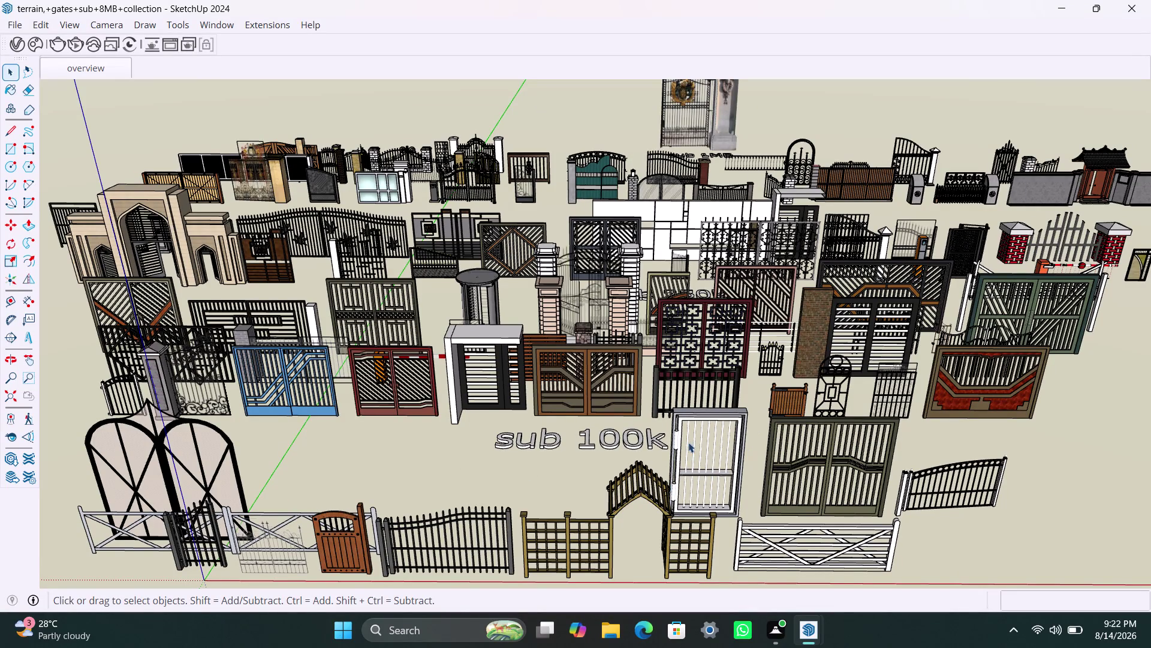
Orbit and zoom across the gate collection to inspect the rows of gates.
scroll(down, 3)
scroll(up, 3)
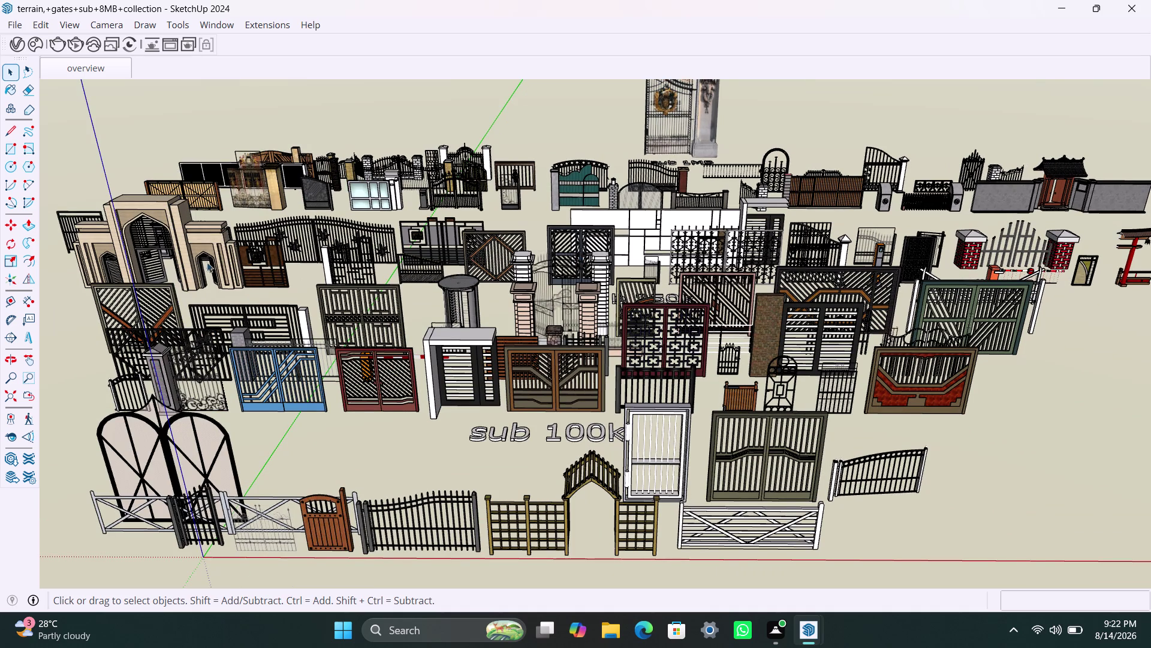
scroll(up, 3)
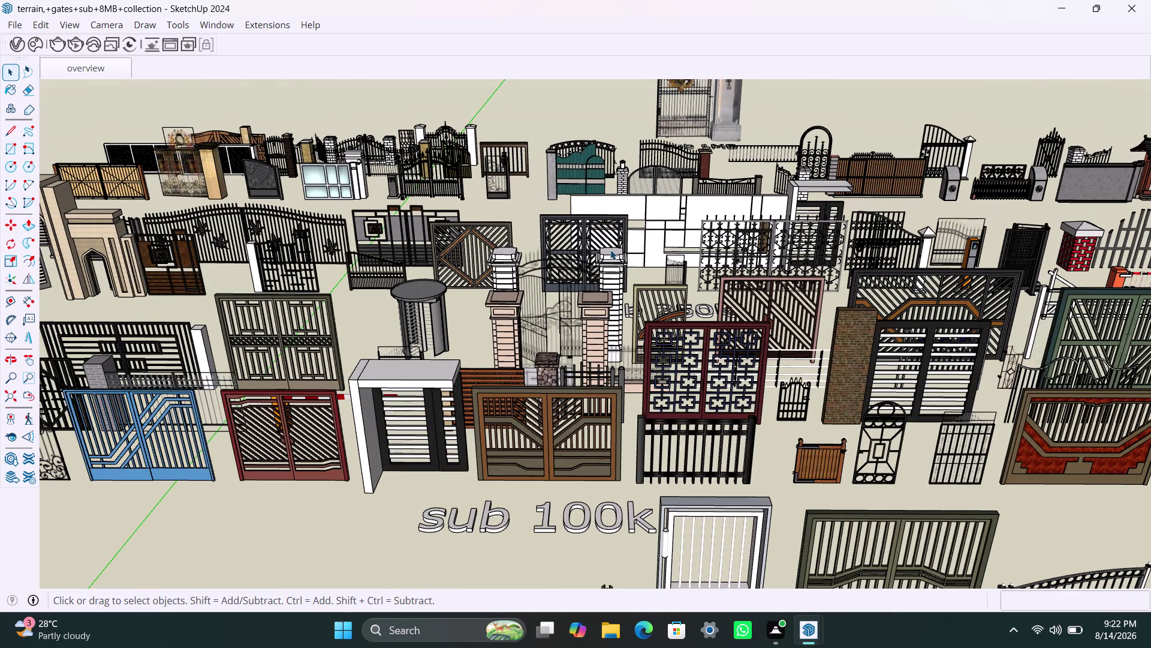
scroll(down, 3)
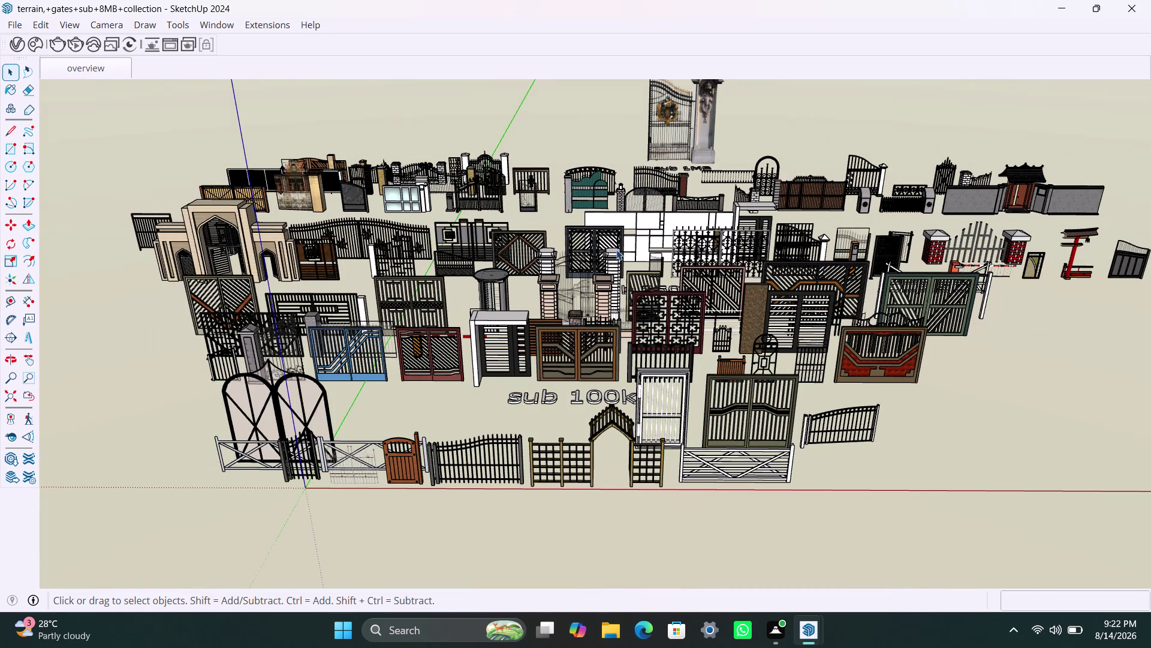
scroll(down, 3)
middle_drag(655, 245, 706, 351)
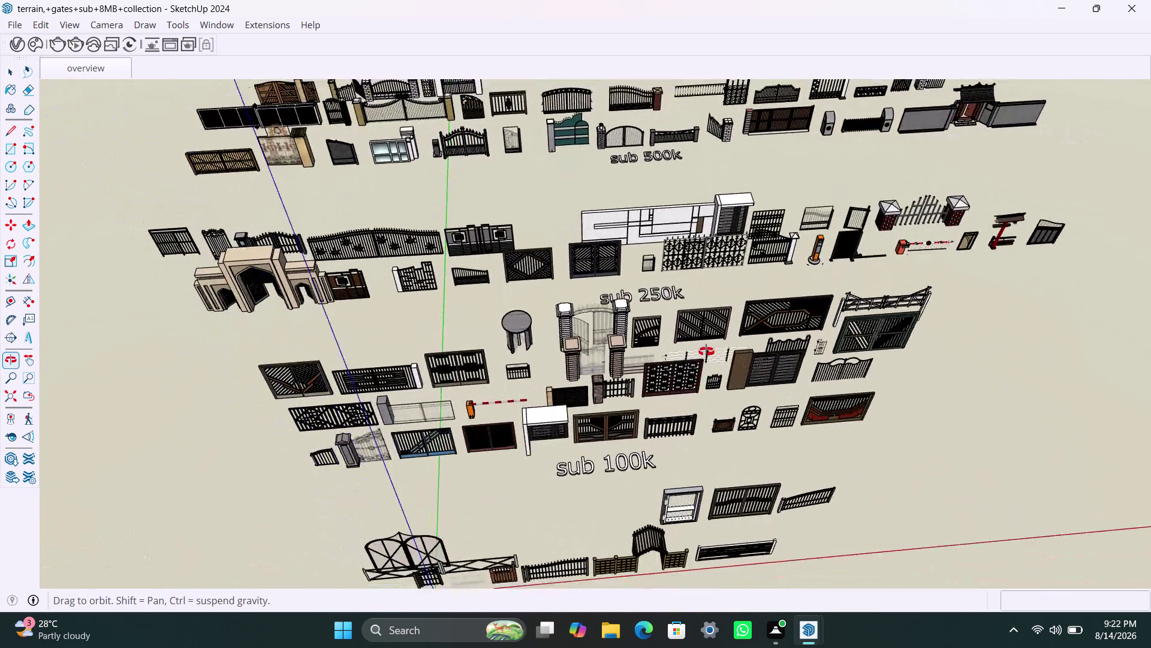
middle_drag(706, 352, 735, 298)
scroll(up, 3)
scroll(up, 3)
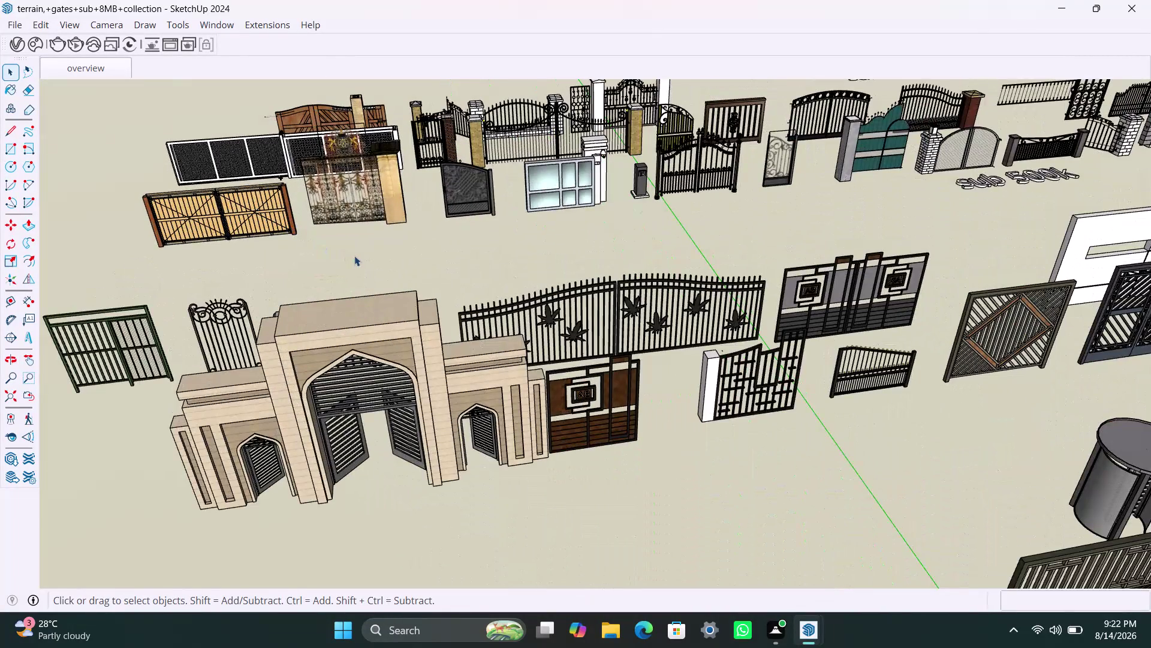
scroll(down, 3)
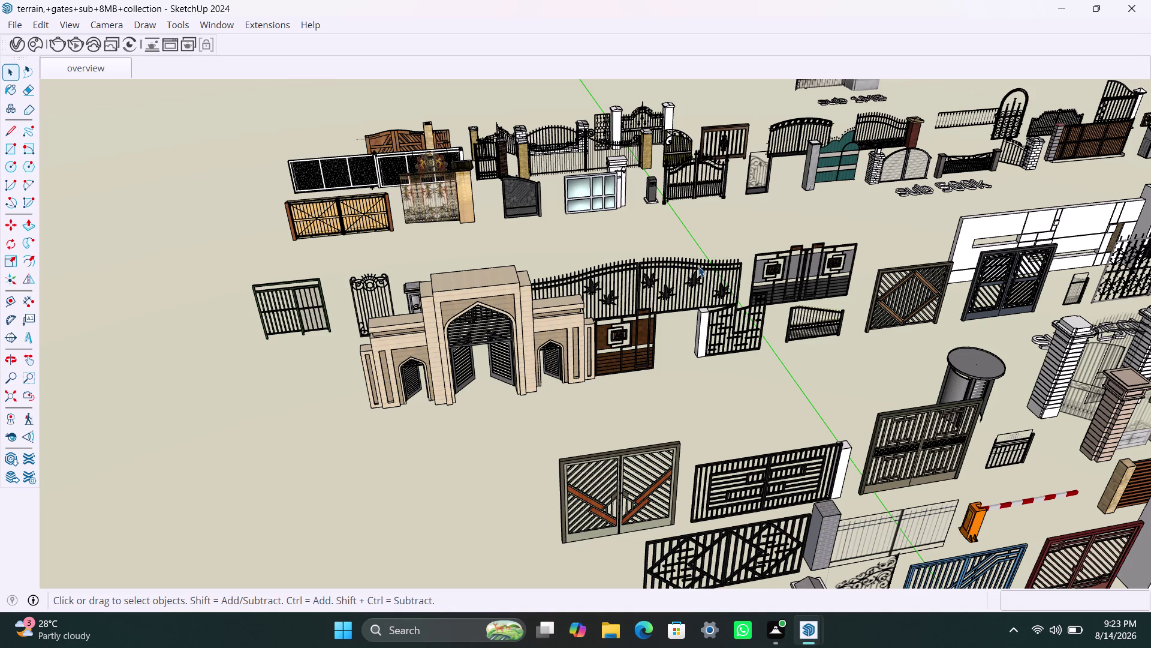
scroll(down, 3)
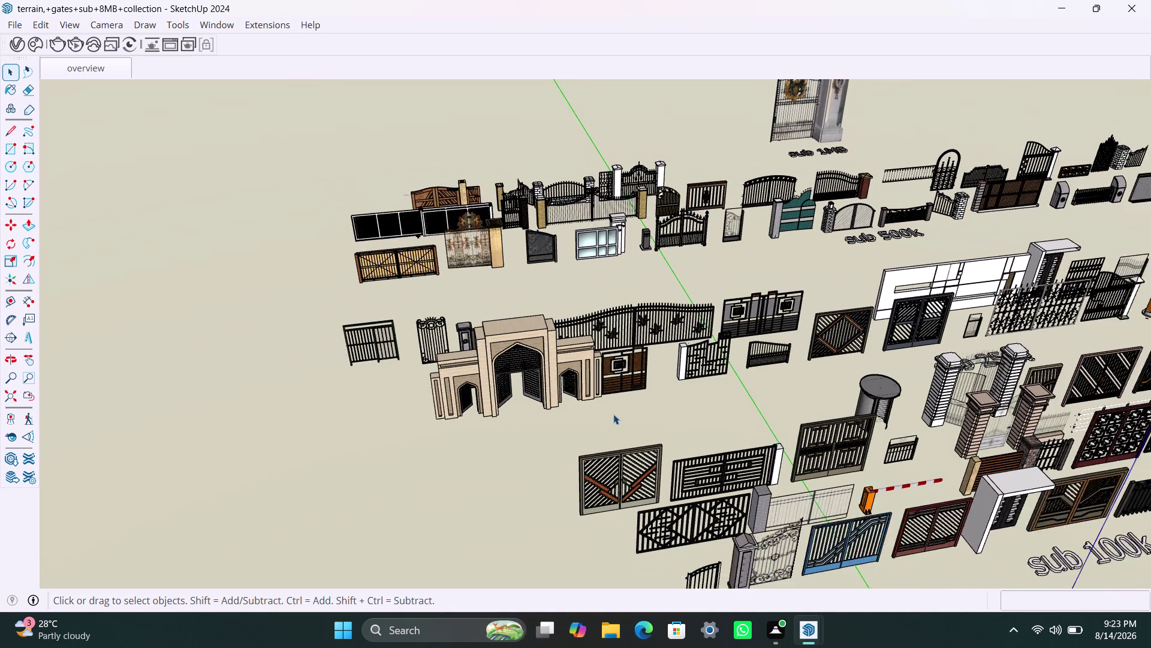
scroll(down, 3)
middle_drag(647, 452, 578, 473)
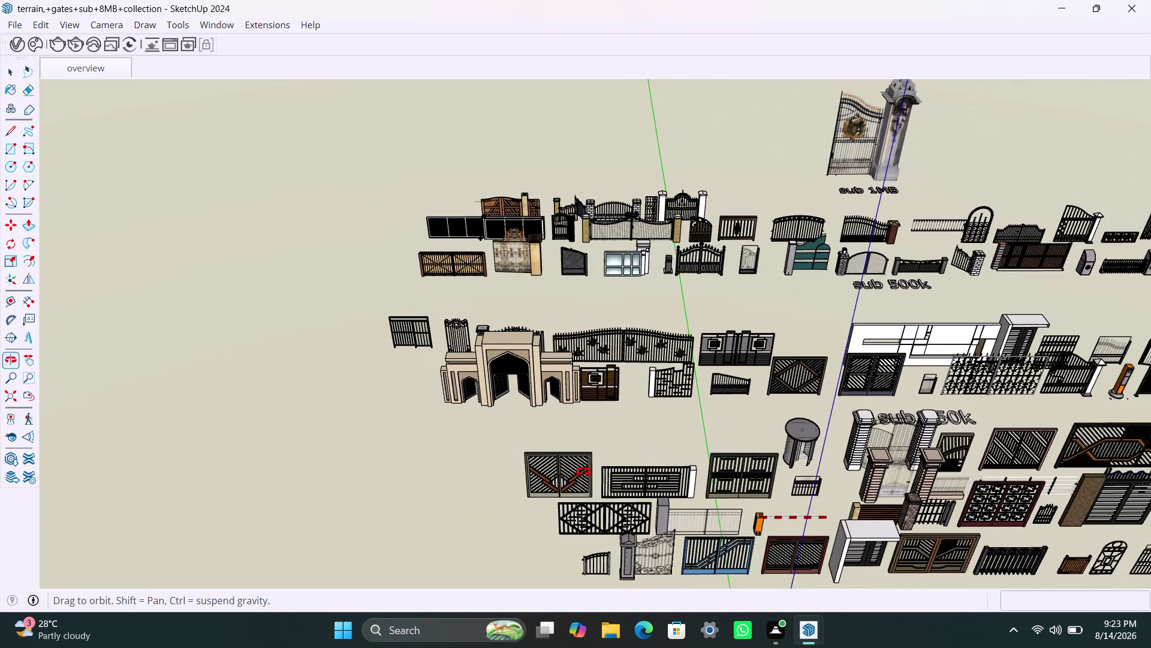
middle_drag(578, 473, 353, 434)
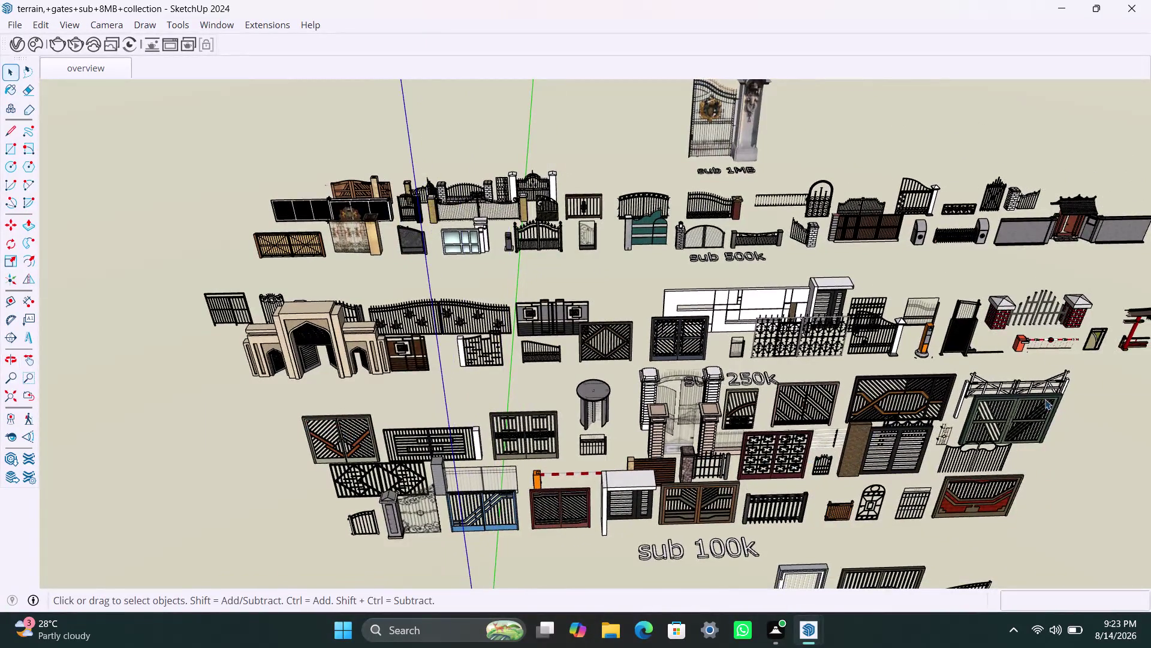
scroll(up, 3)
scroll(up, 3)
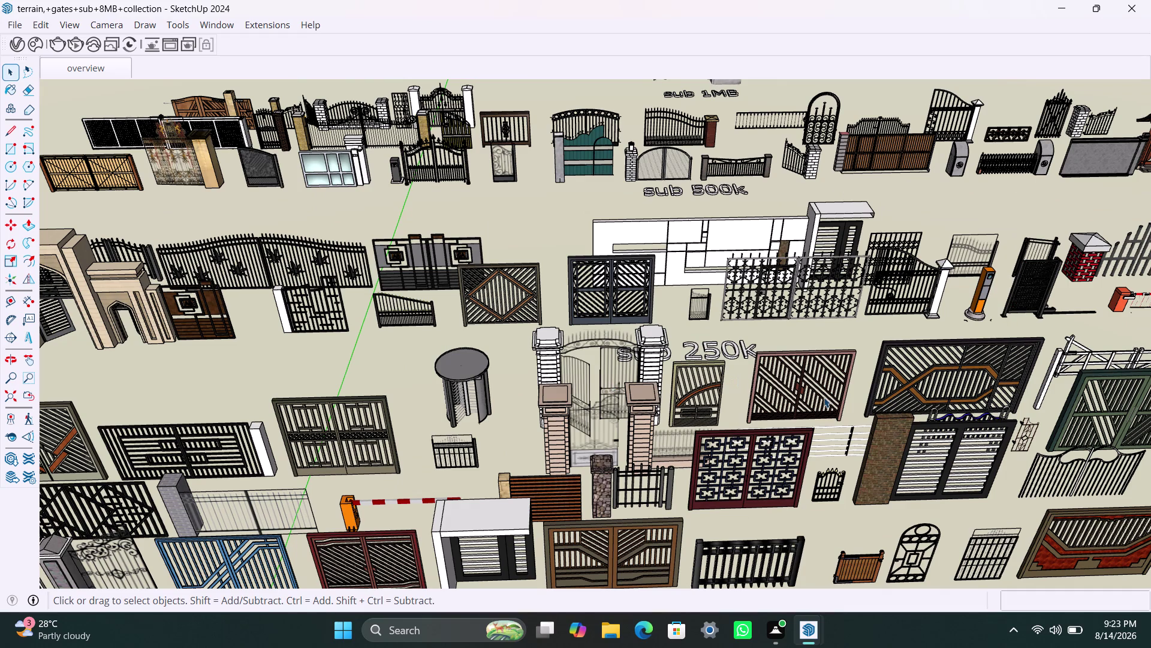
scroll(up, 3)
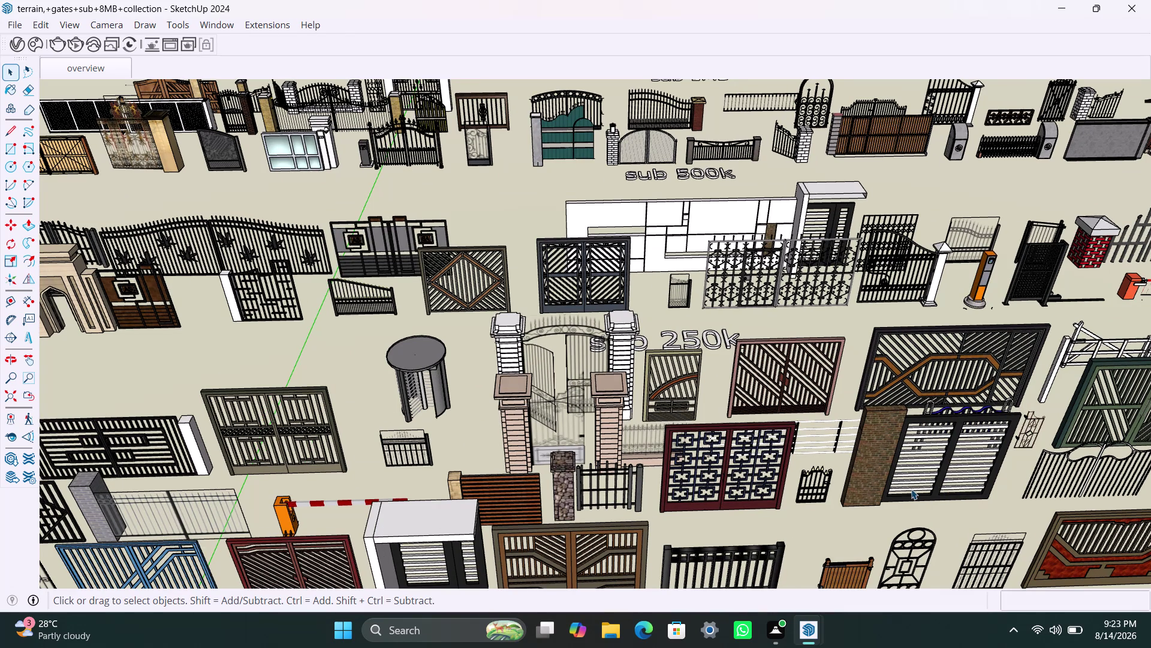
scroll(down, 3)
scroll(down, 3)
scroll(up, 3)
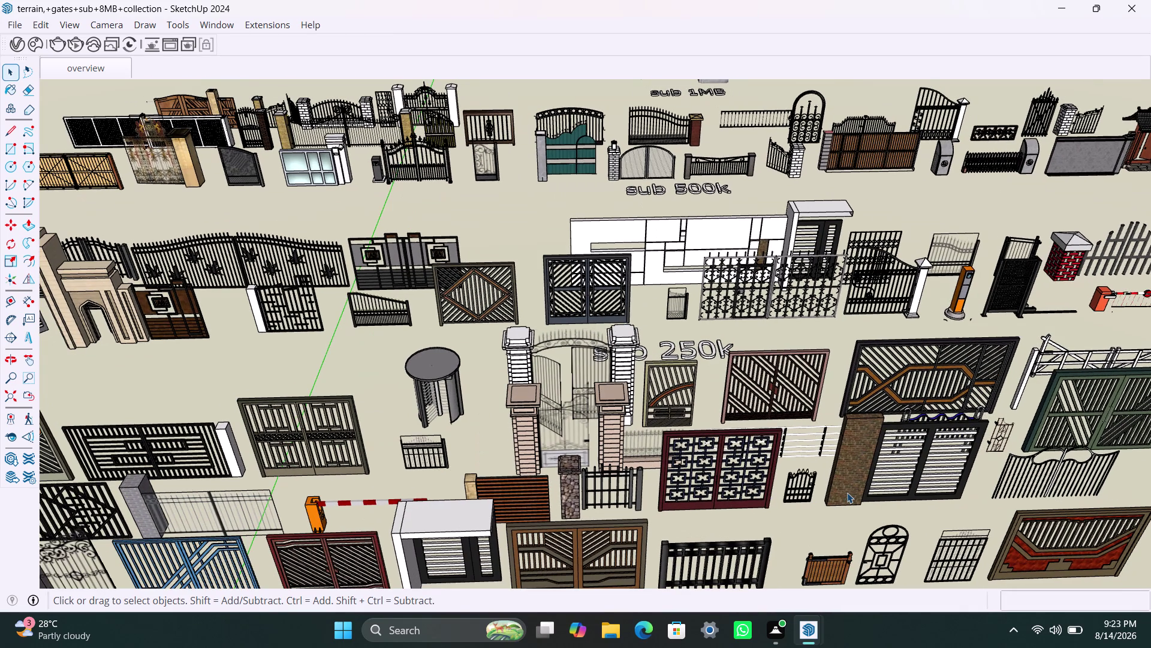
scroll(down, 3)
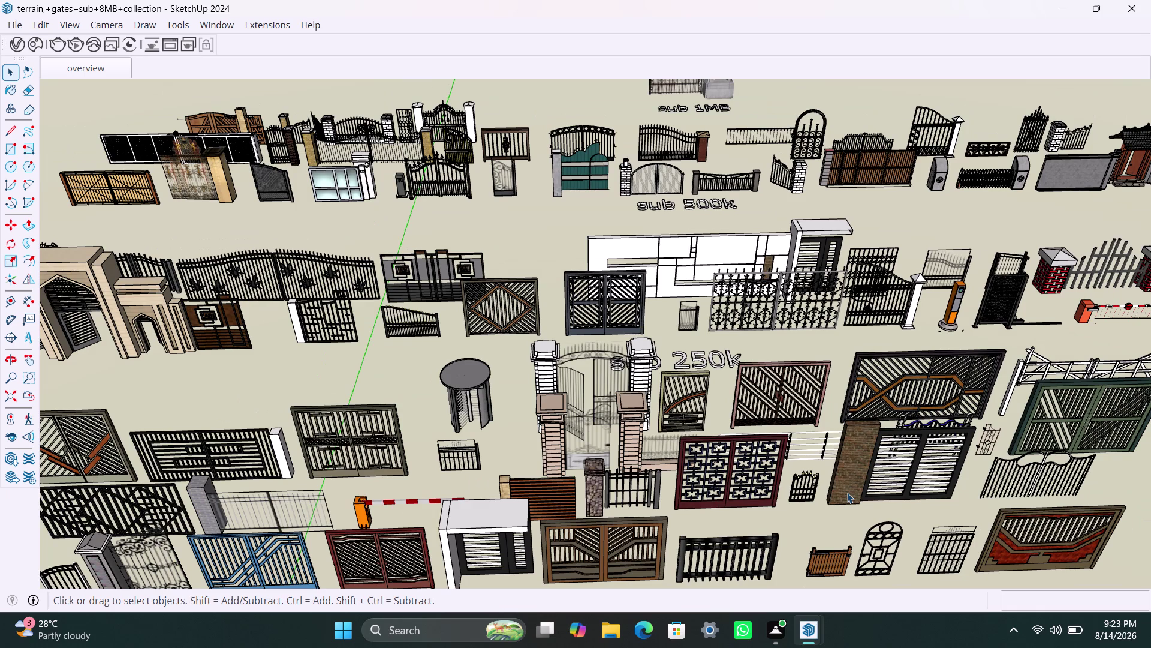
scroll(down, 3)
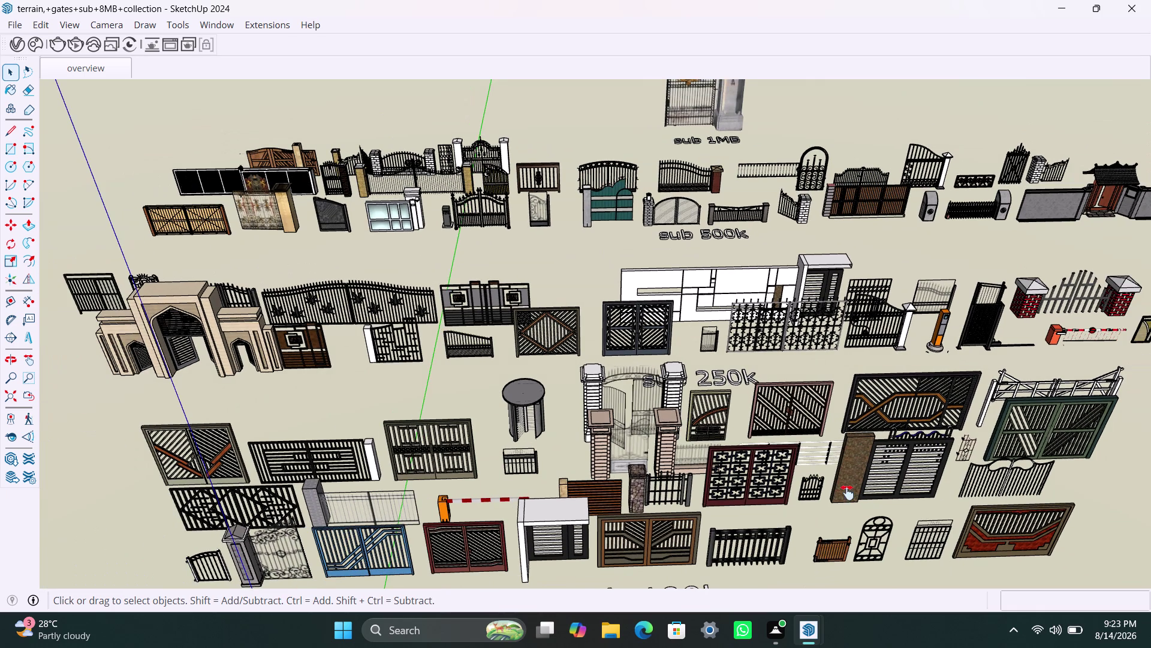
middle_drag(847, 493, 658, 408)
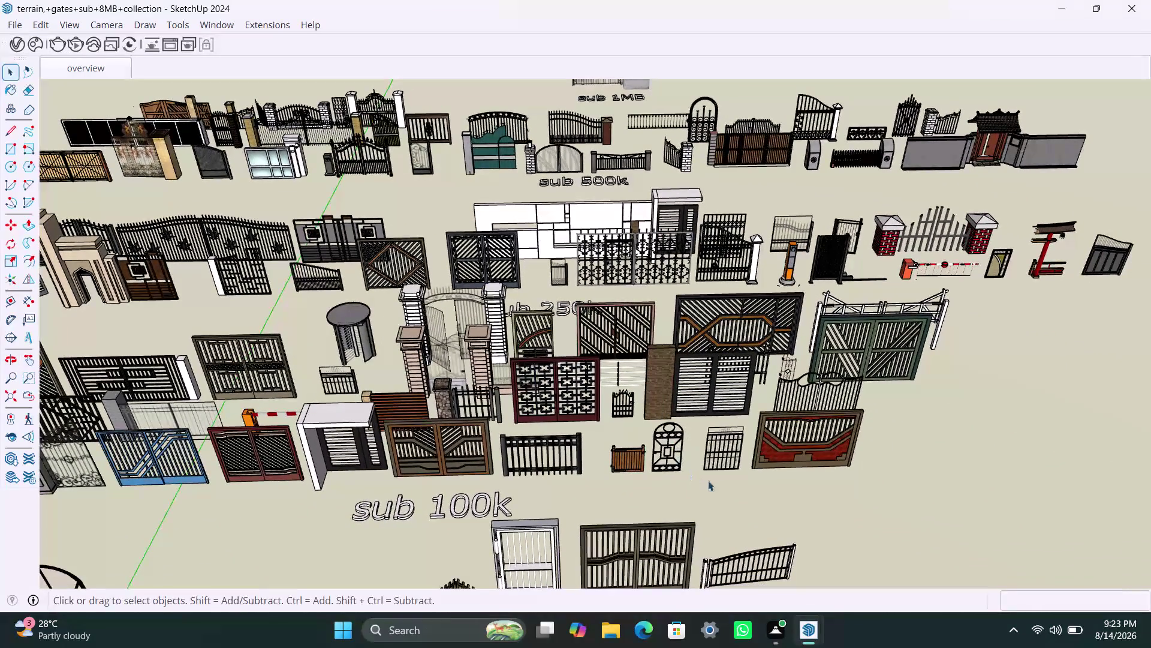
scroll(up, 3)
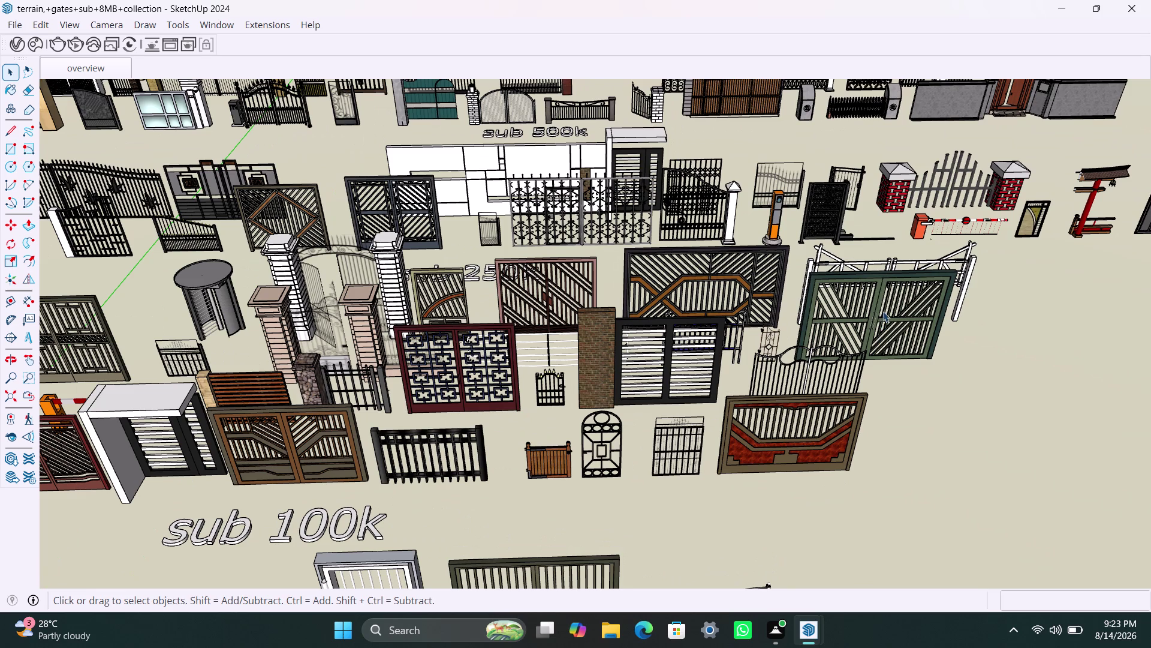
scroll(up, 3)
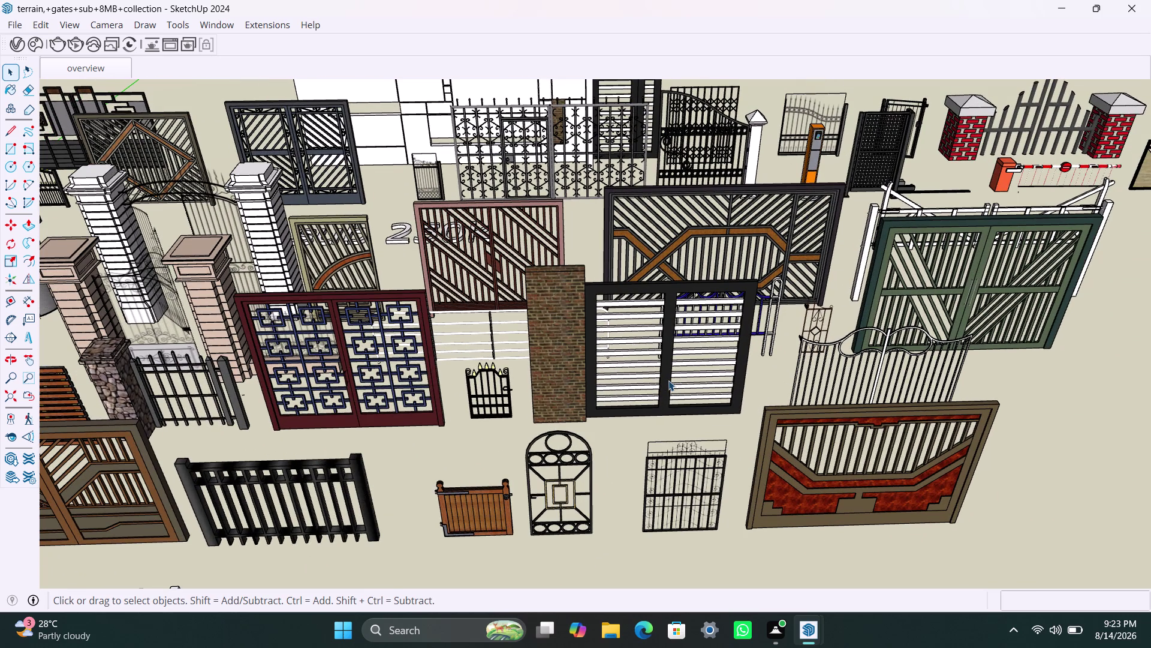
Pick out the blue gate, copy it, and bring up the duplex house window.
click(668, 381)
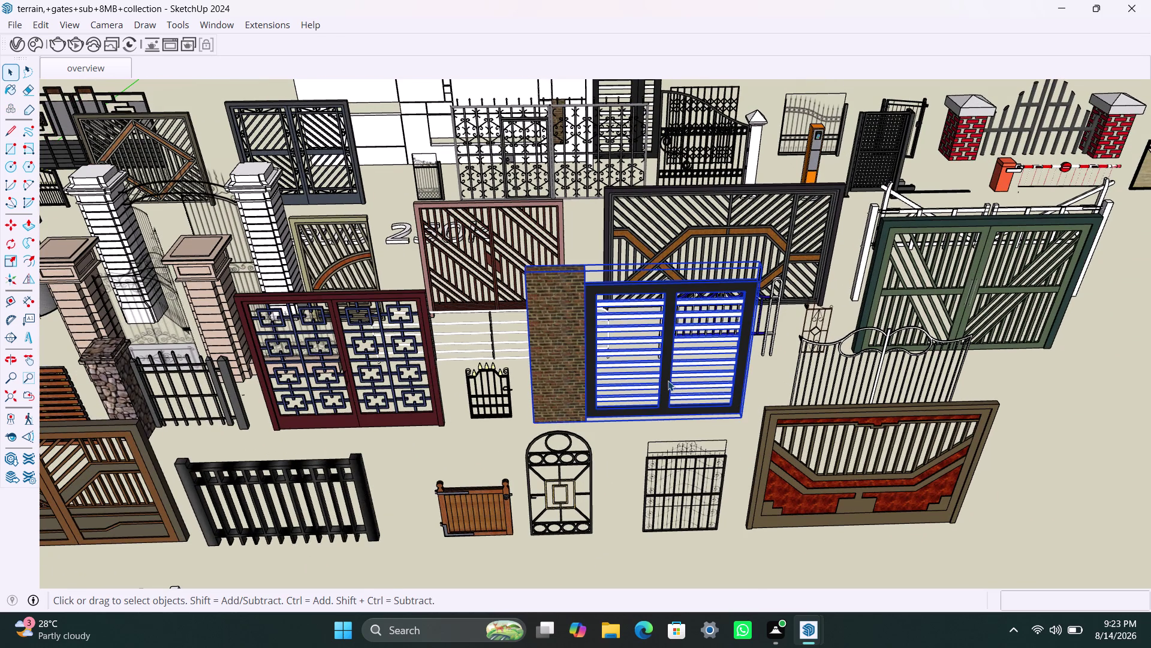
scroll(down, 3)
scroll(down, 3)
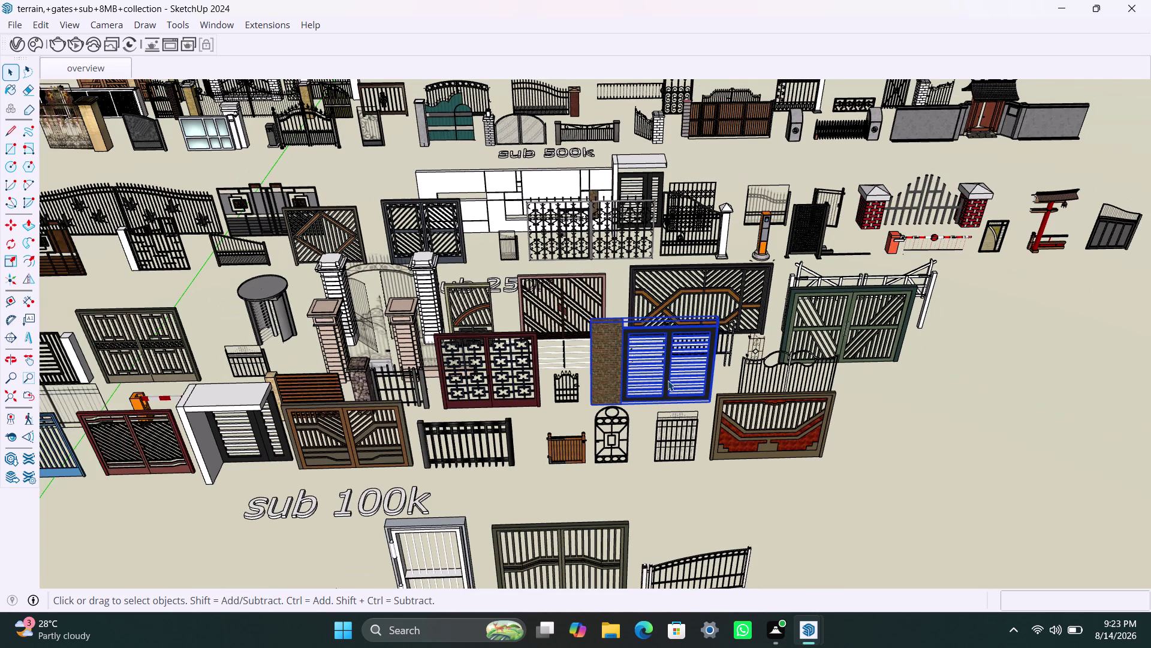
scroll(down, 3)
scroll(down, 3)
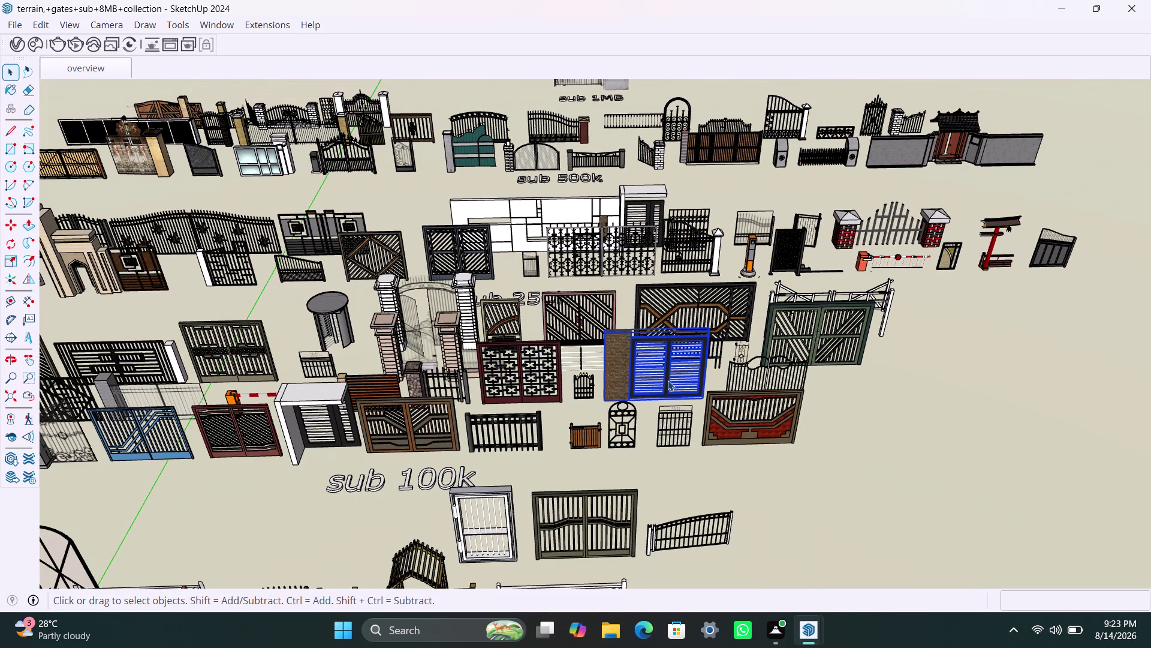
scroll(down, 3)
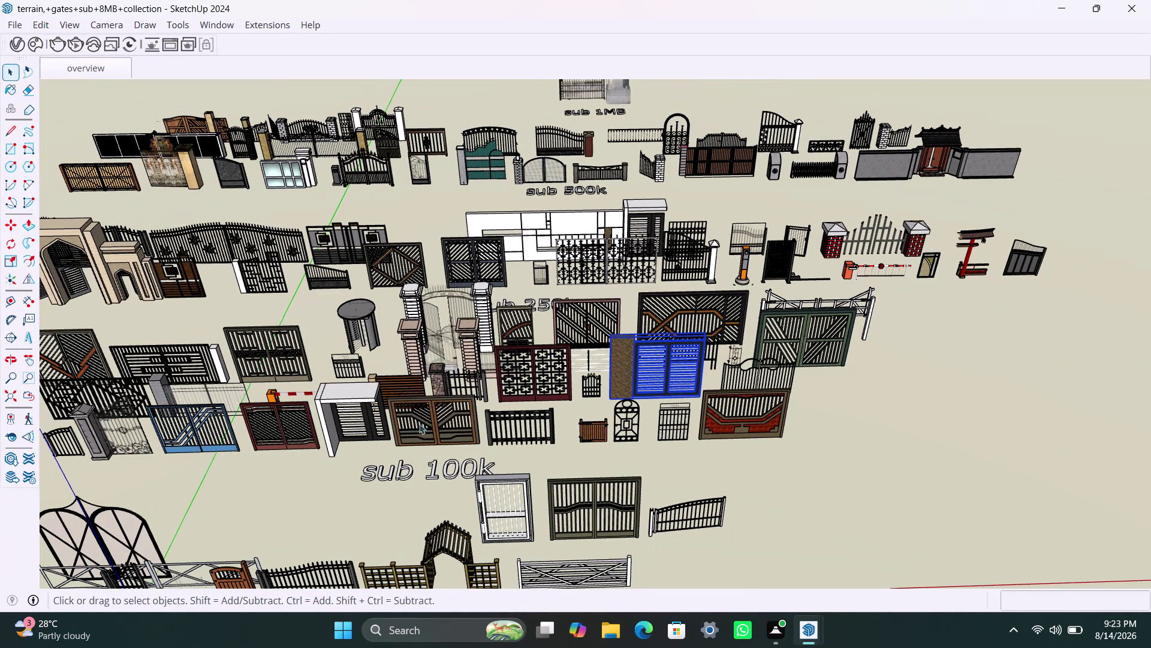
scroll(down, 3)
middle_drag(320, 478, 442, 341)
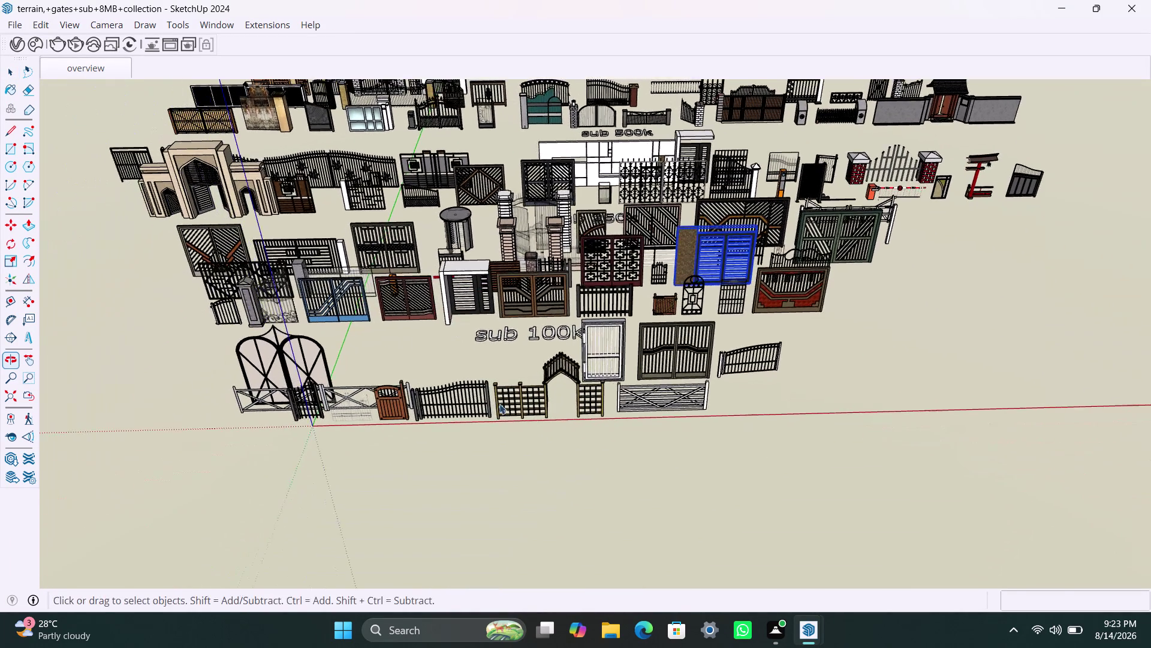
scroll(up, 3)
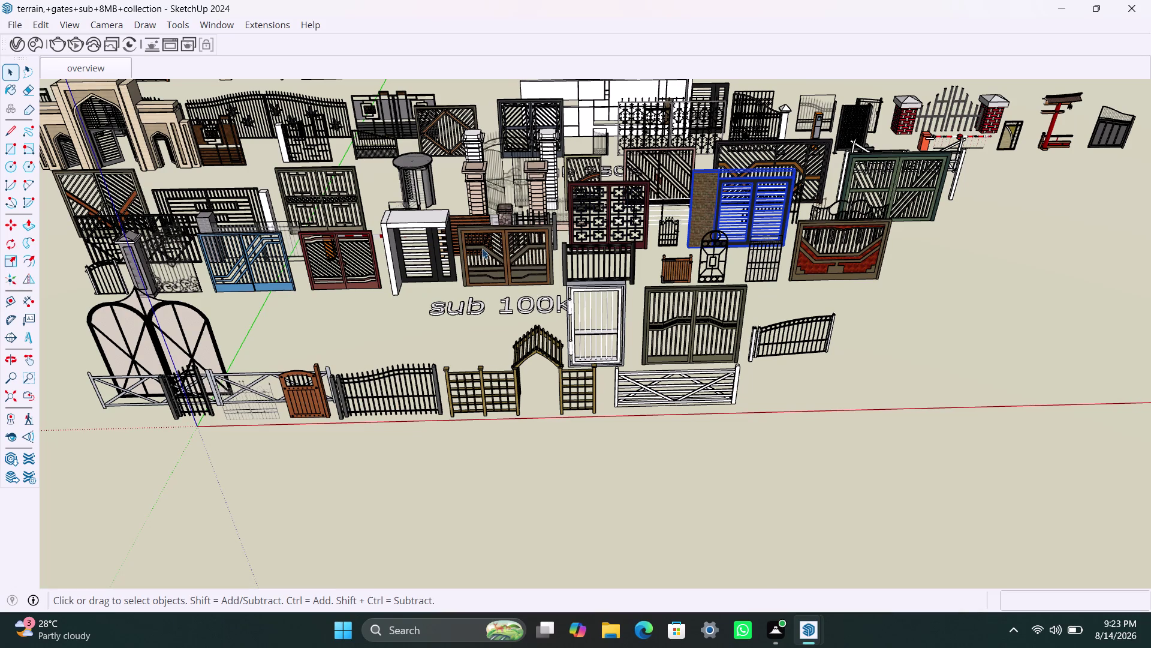
click(254, 274)
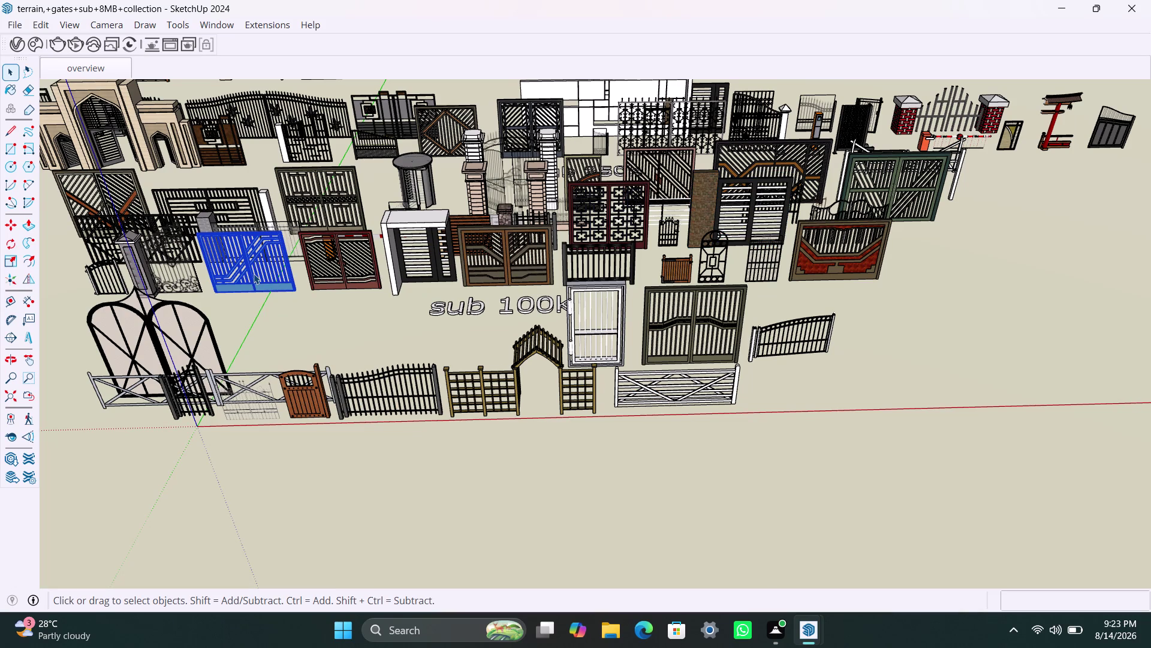
key(ctrl+c)
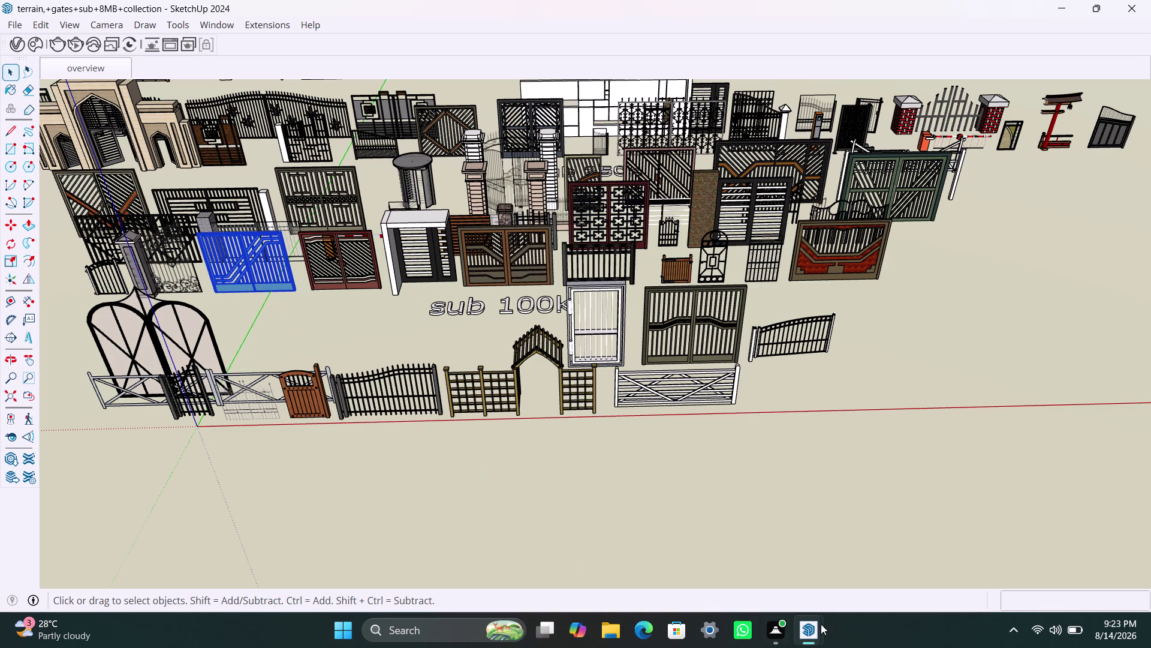
click(807, 637)
Paste the blue gate into the duplex and move the wooden gate aside, left of the house.
click(700, 558)
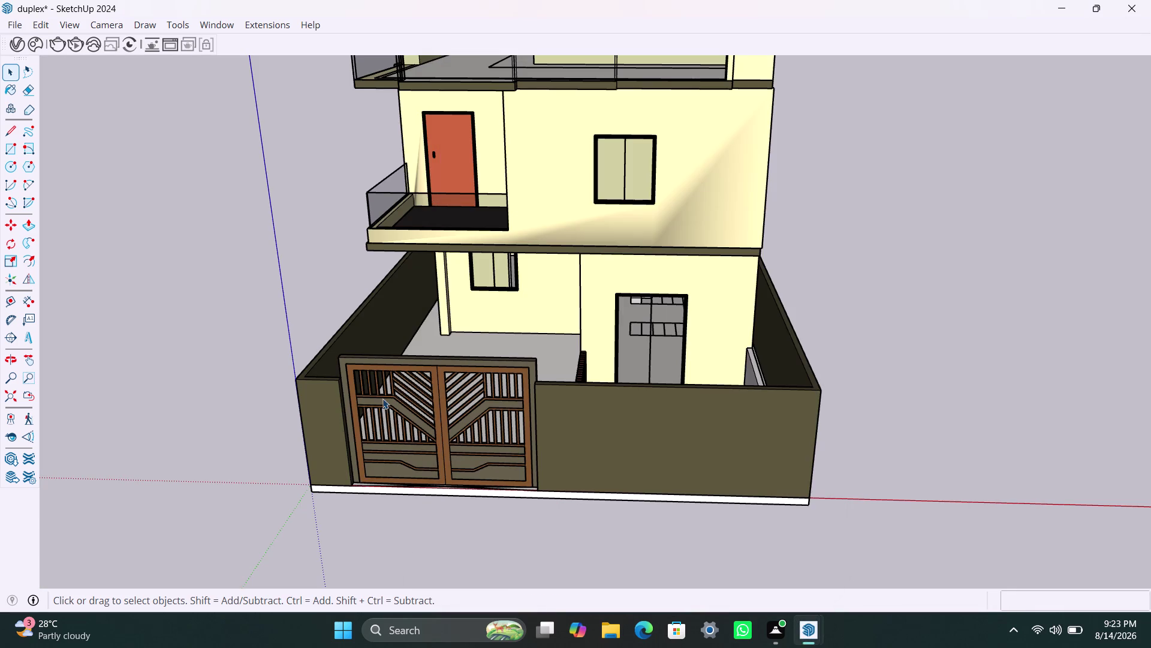
click(375, 395)
key(ctrl+v)
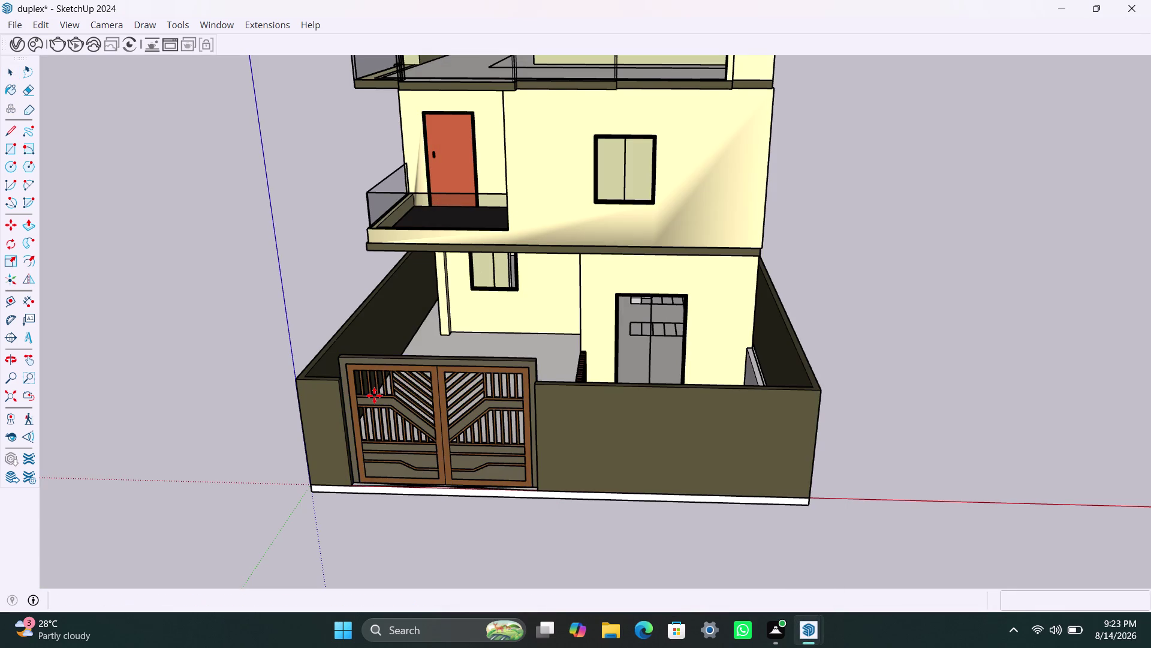
drag(374, 395, 386, 475)
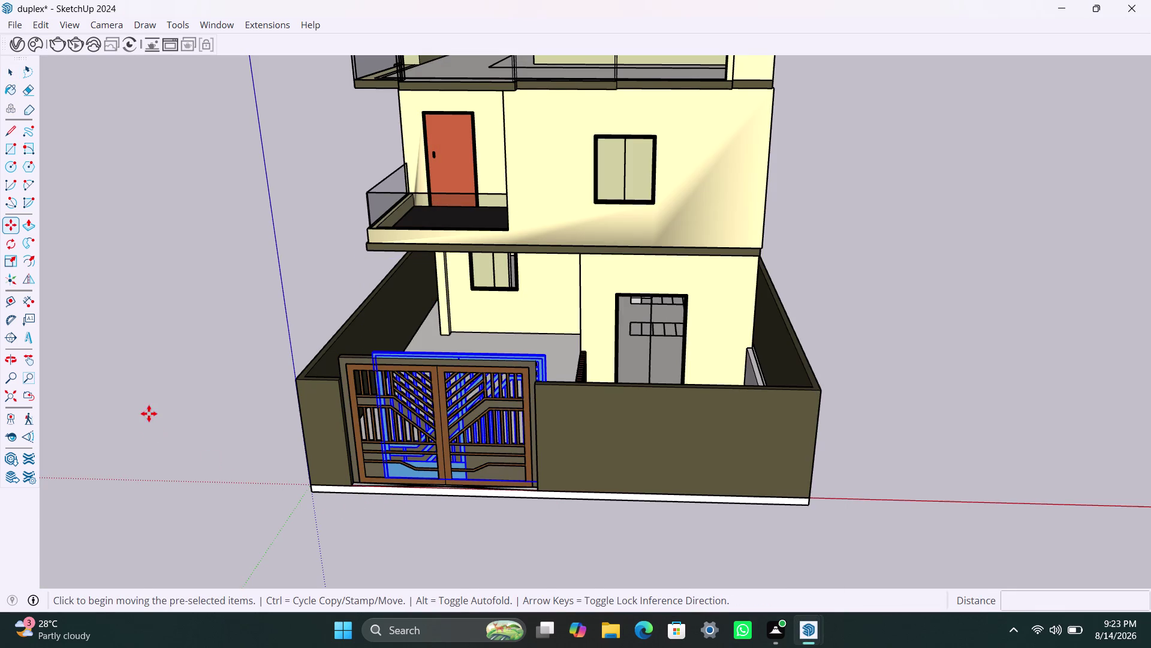
key(space)
click(349, 384)
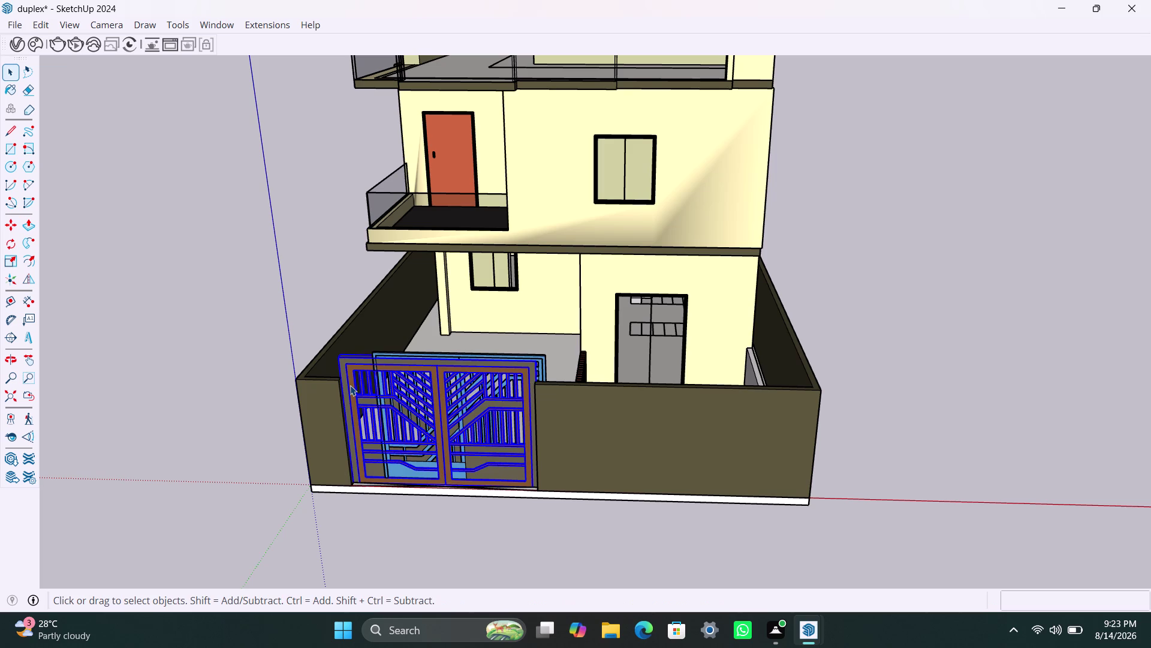
key(m)
click(350, 385)
click(43, 348)
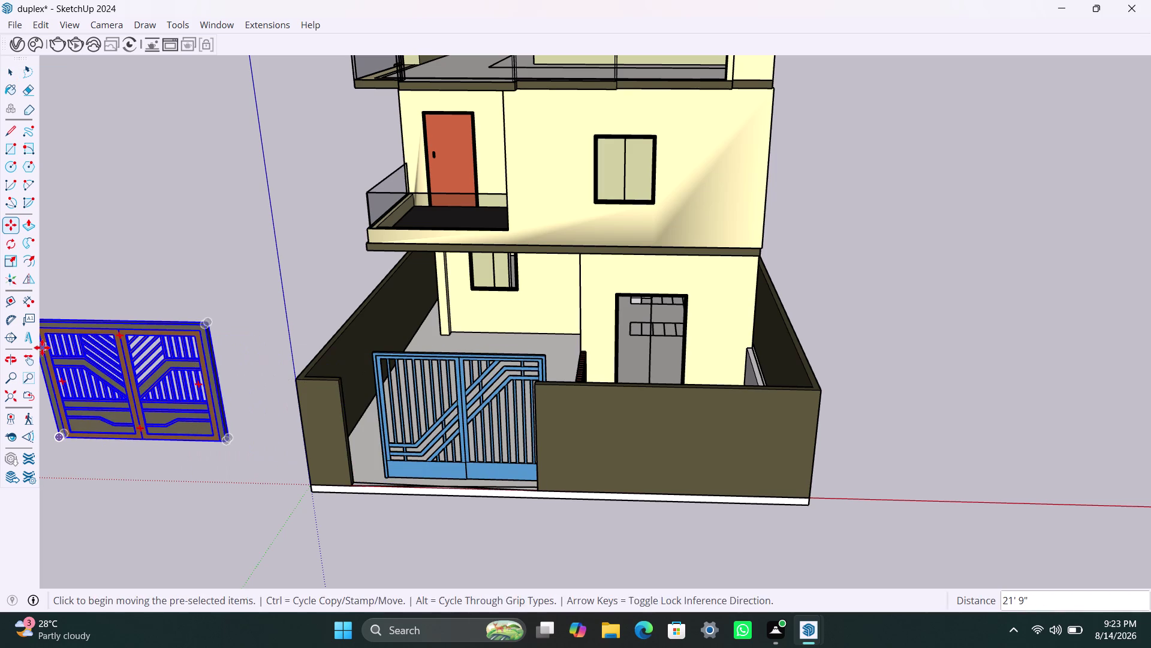
key(space)
click(358, 419)
Move the blue metal gate against the left wall of the opening.
scroll(down, 3)
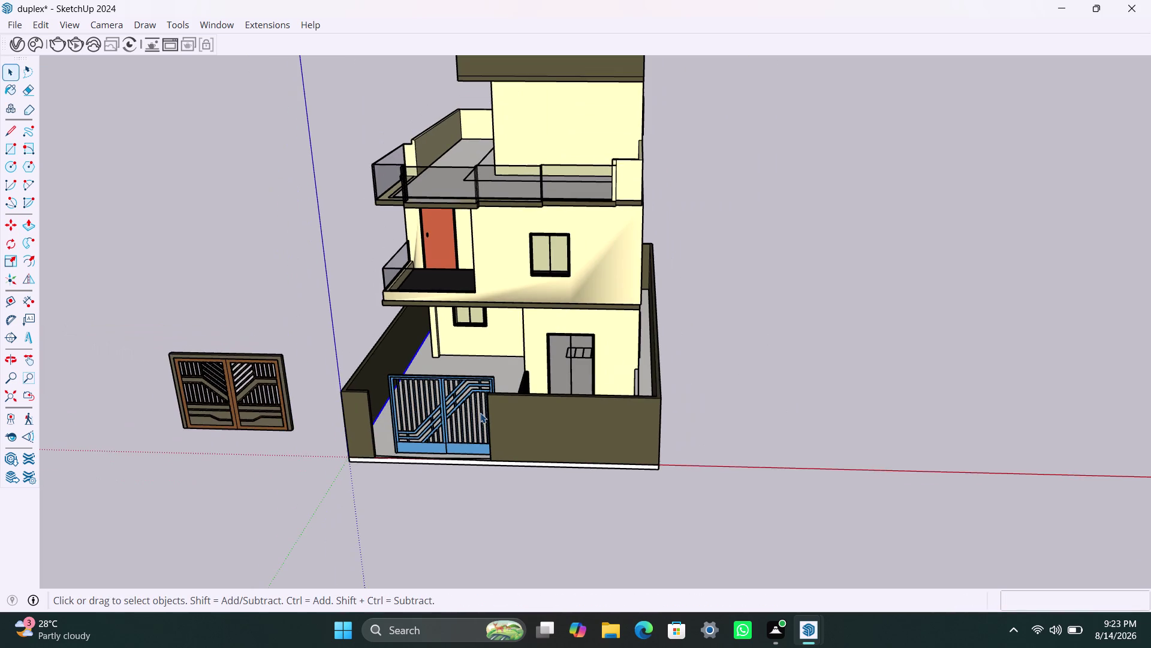
scroll(down, 3)
scroll(up, 3)
click(437, 408)
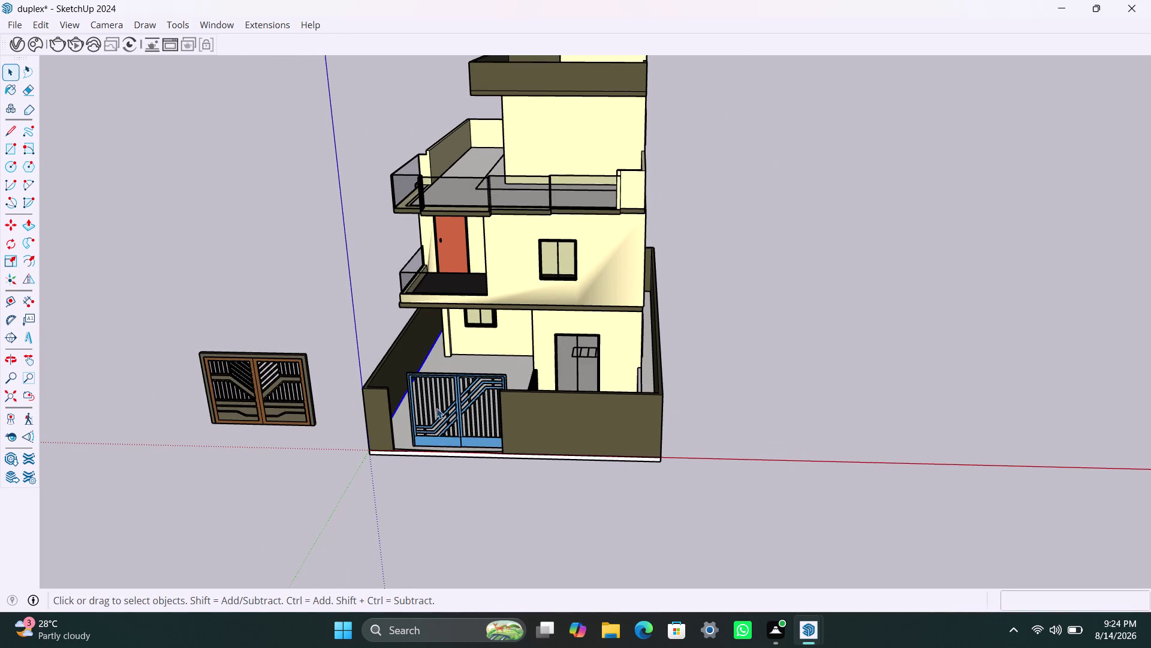
scroll(up, 3)
key(m)
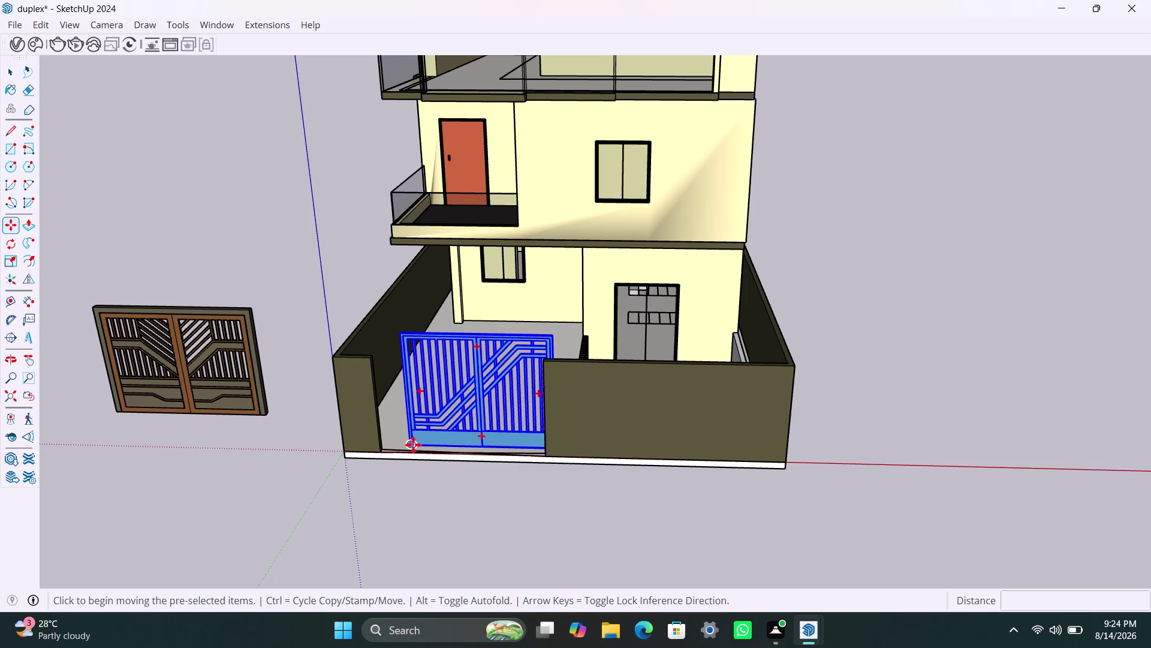
click(413, 444)
click(379, 452)
key(space)
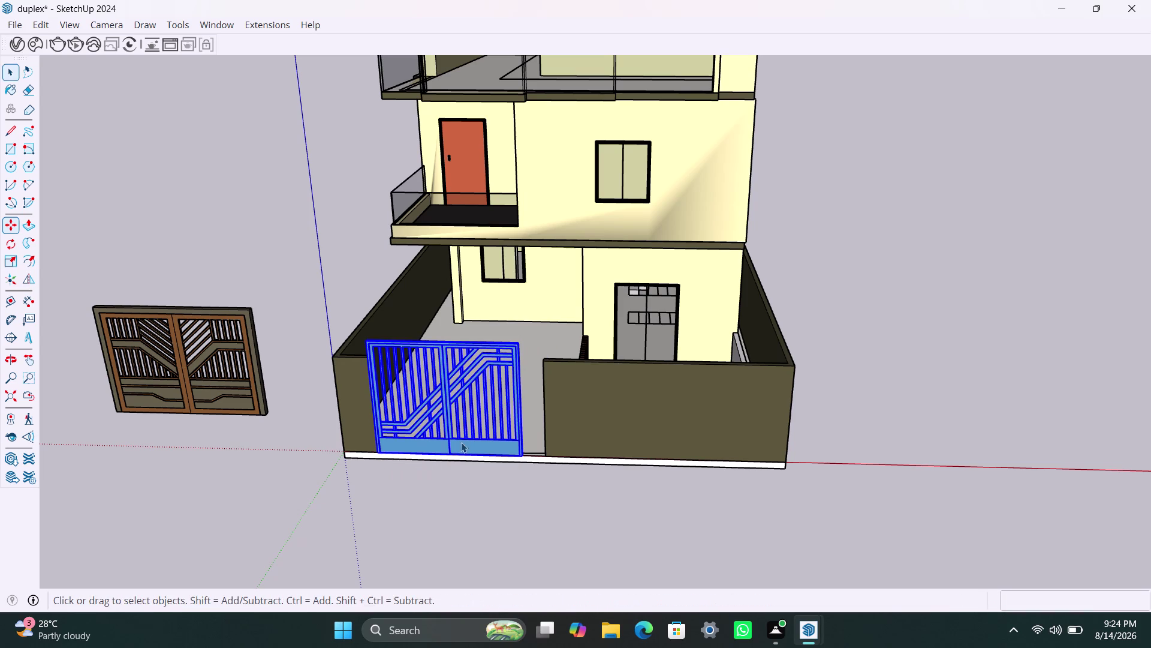
Scale the blue gate wider so it stretches across the wall opening.
key(s)
scroll(up, 3)
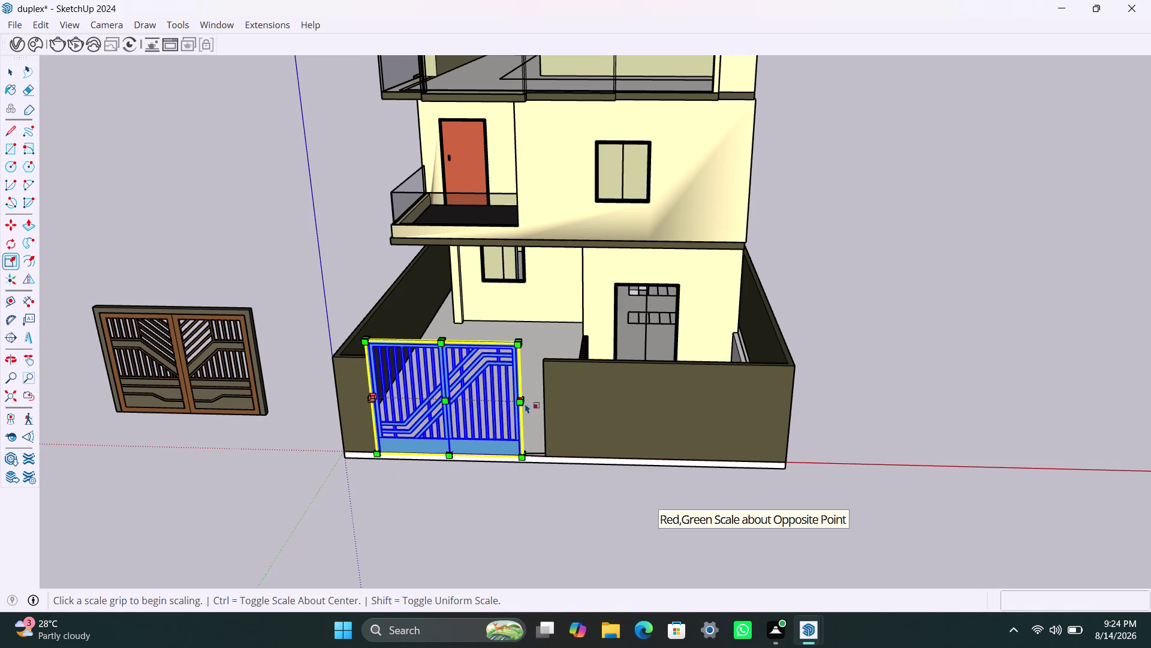
scroll(up, 3)
middle_drag(514, 413, 438, 454)
scroll(up, 3)
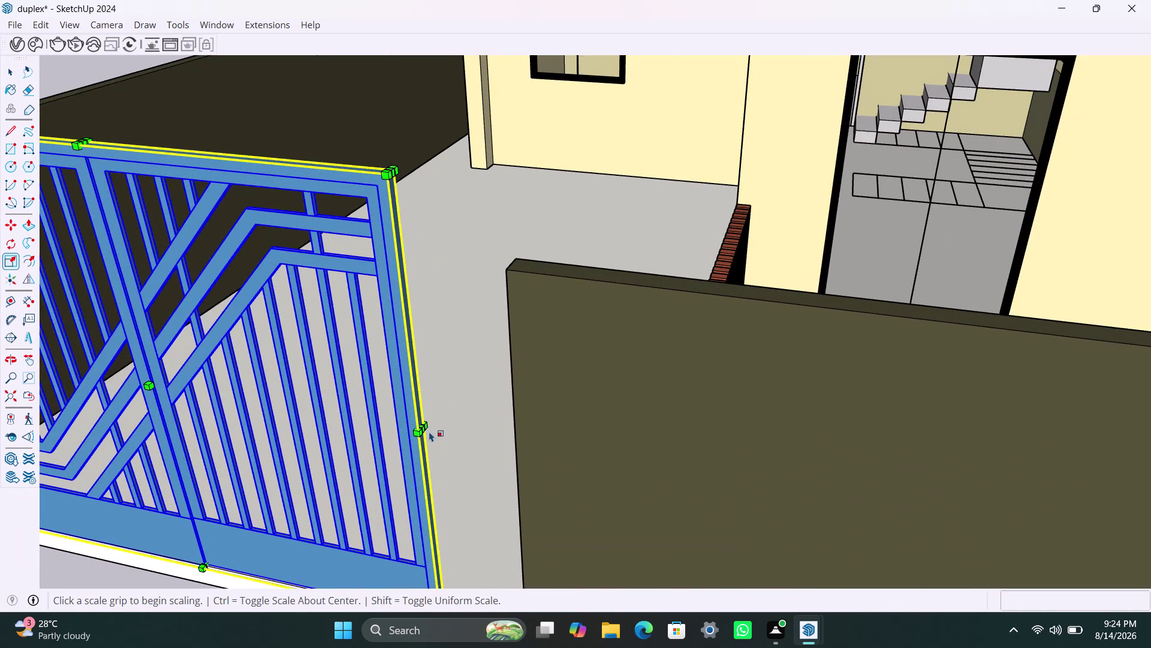
scroll(up, 3)
scroll(up, 3)
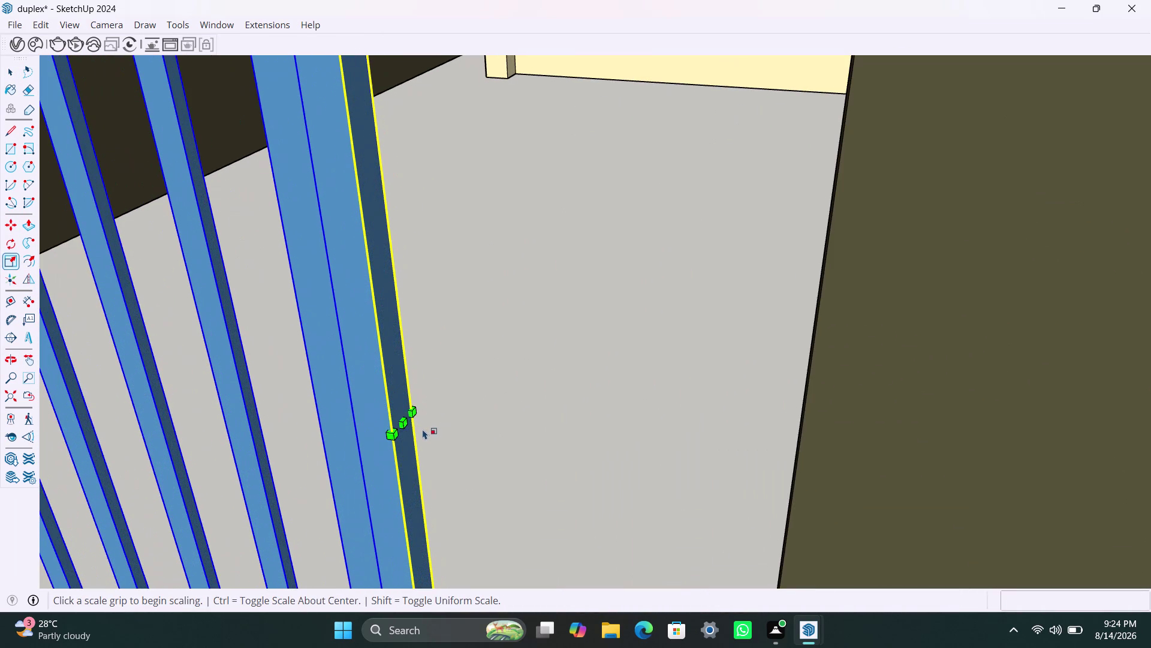
drag(405, 420, 795, 447)
key(space)
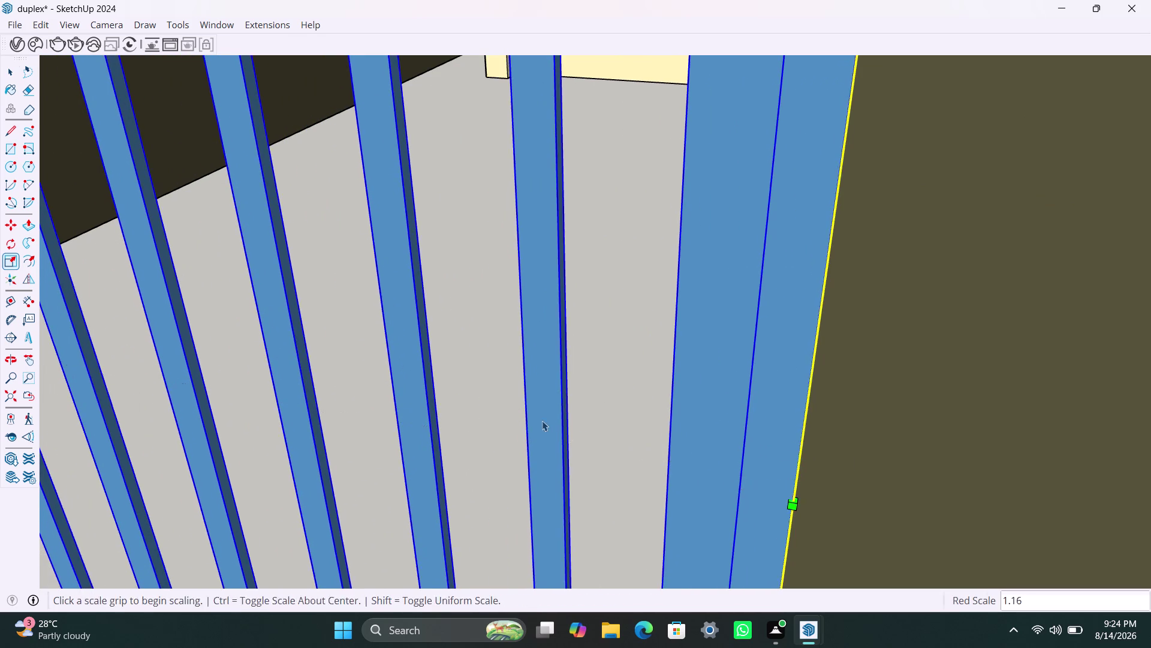
scroll(down, 3)
scroll(down, 3)
middle_drag(408, 447, 555, 397)
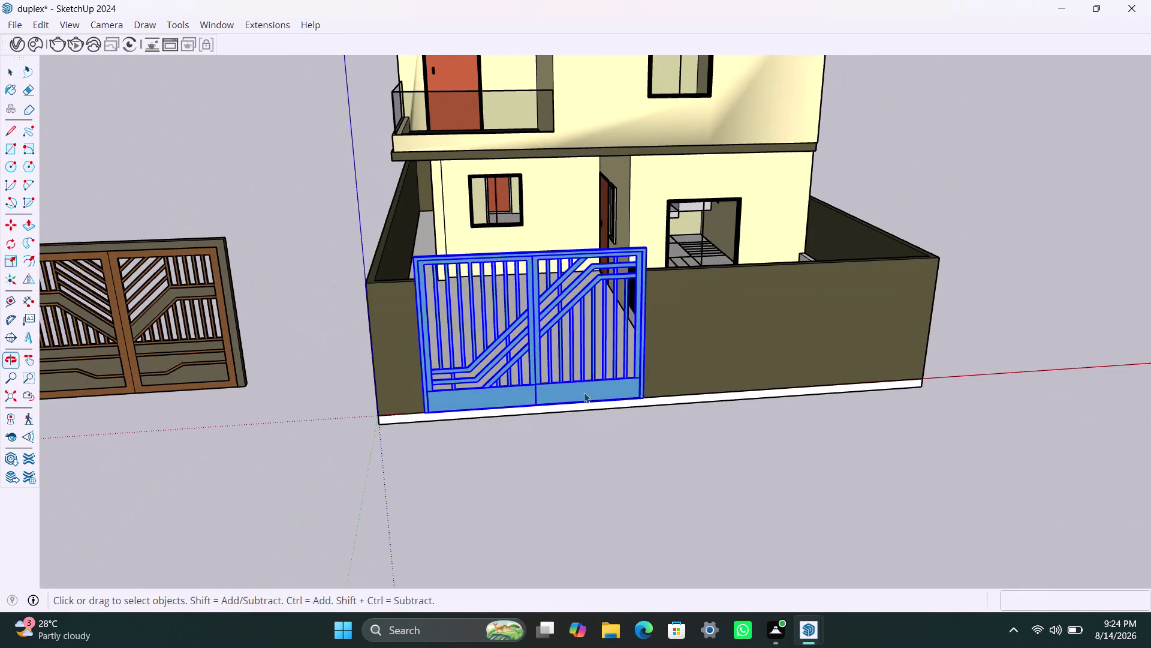
Orbit around the house's top, sides and back, then return to a front view.
click(970, 234)
scroll(down, 3)
scroll(down, 3)
middle_drag(522, 397, 455, 322)
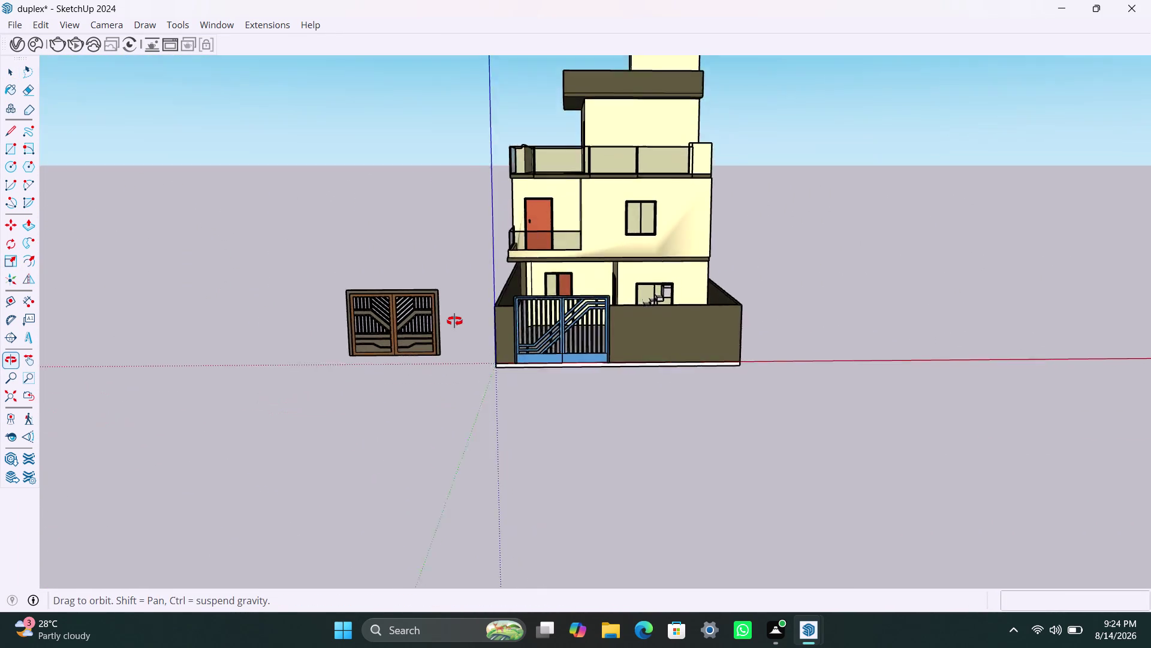
middle_drag(455, 321, 457, 394)
scroll(down, 3)
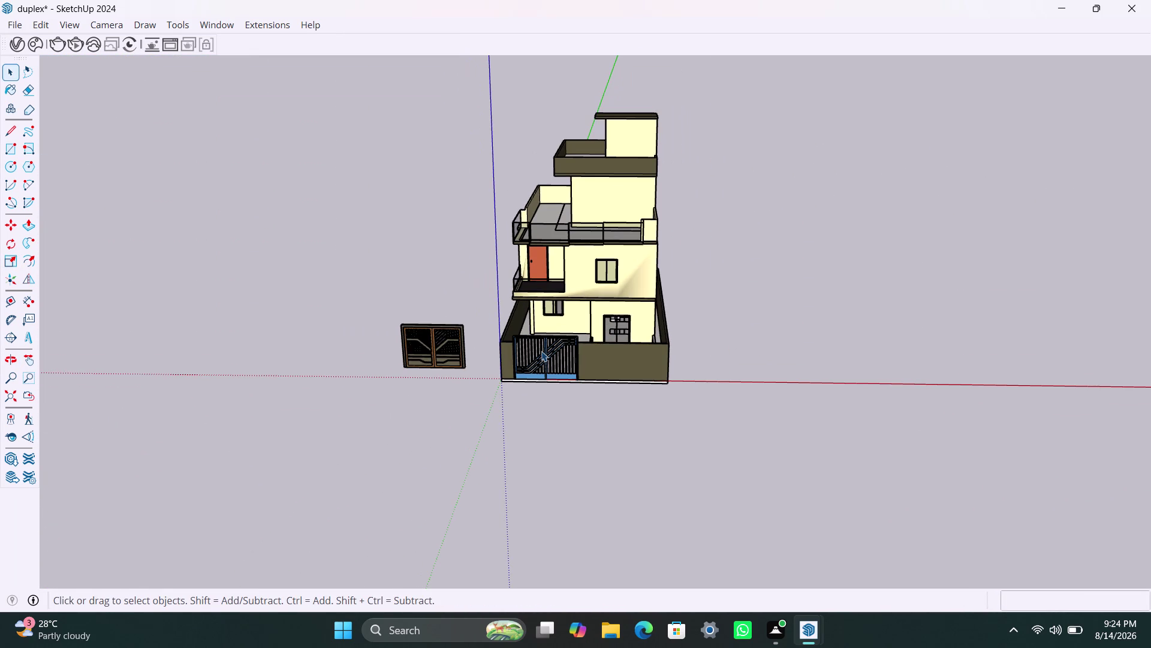
scroll(up, 3)
scroll(down, 3)
middle_drag(624, 405, 635, 474)
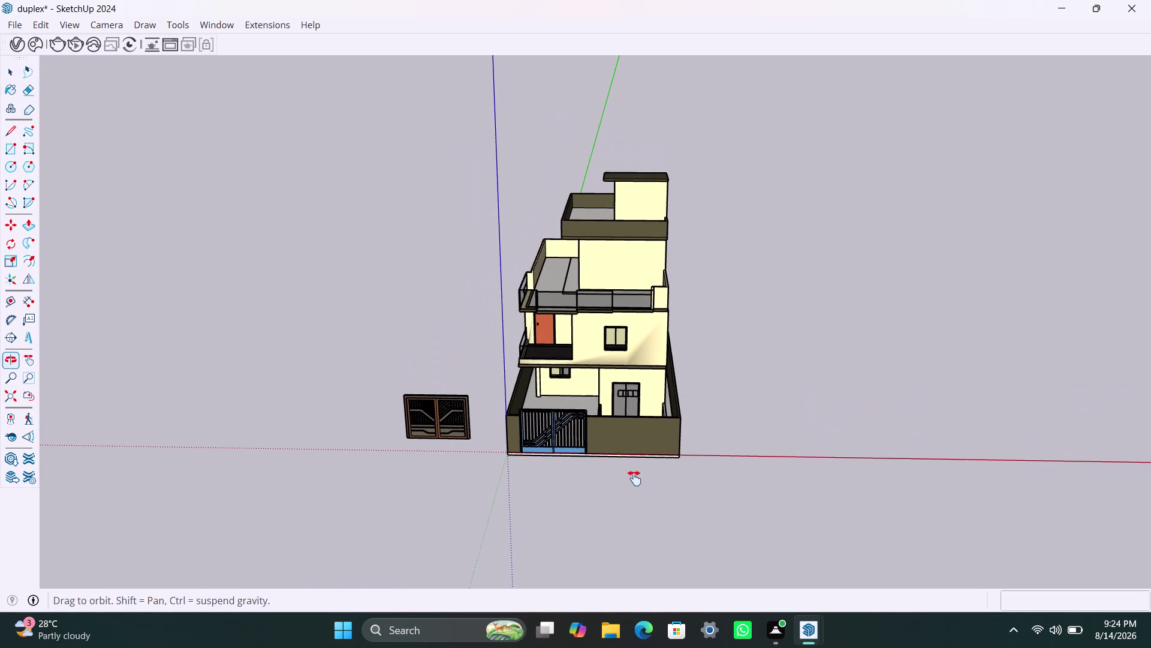
middle_drag(634, 474, 634, 477)
scroll(up, 3)
middle_drag(615, 414, 716, 441)
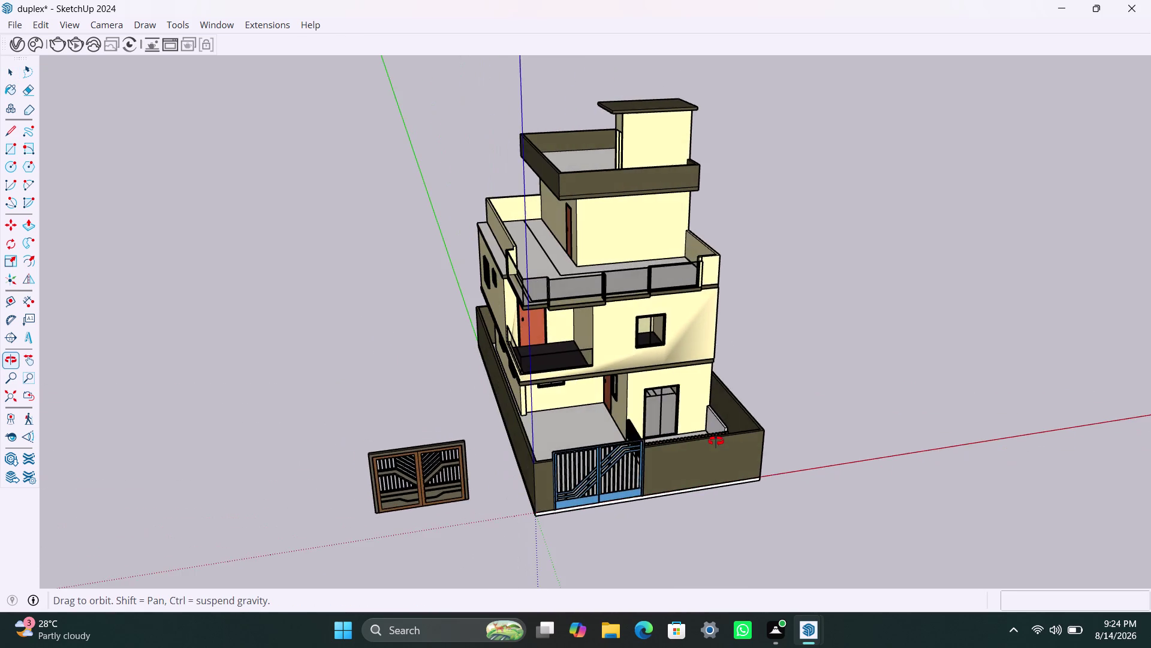
middle_drag(716, 441, 896, 473)
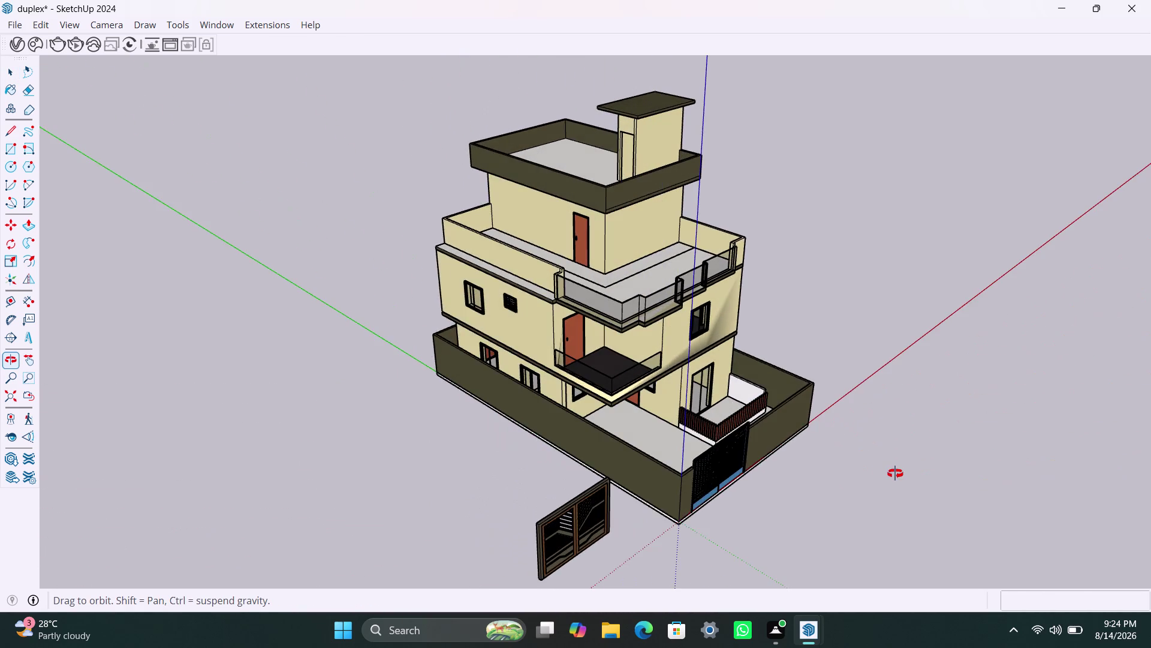
middle_drag(895, 473, 628, 361)
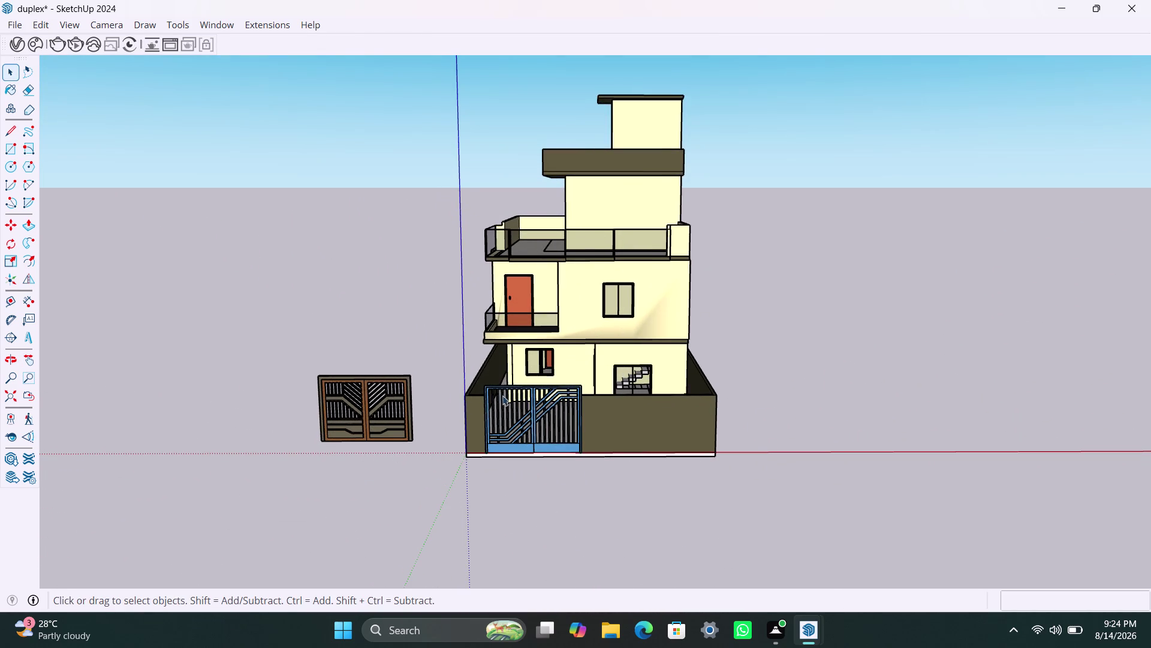
Delete the blue metal gate and move the brown patterned gate into the front wall opening.
click(565, 409)
key(Delete)
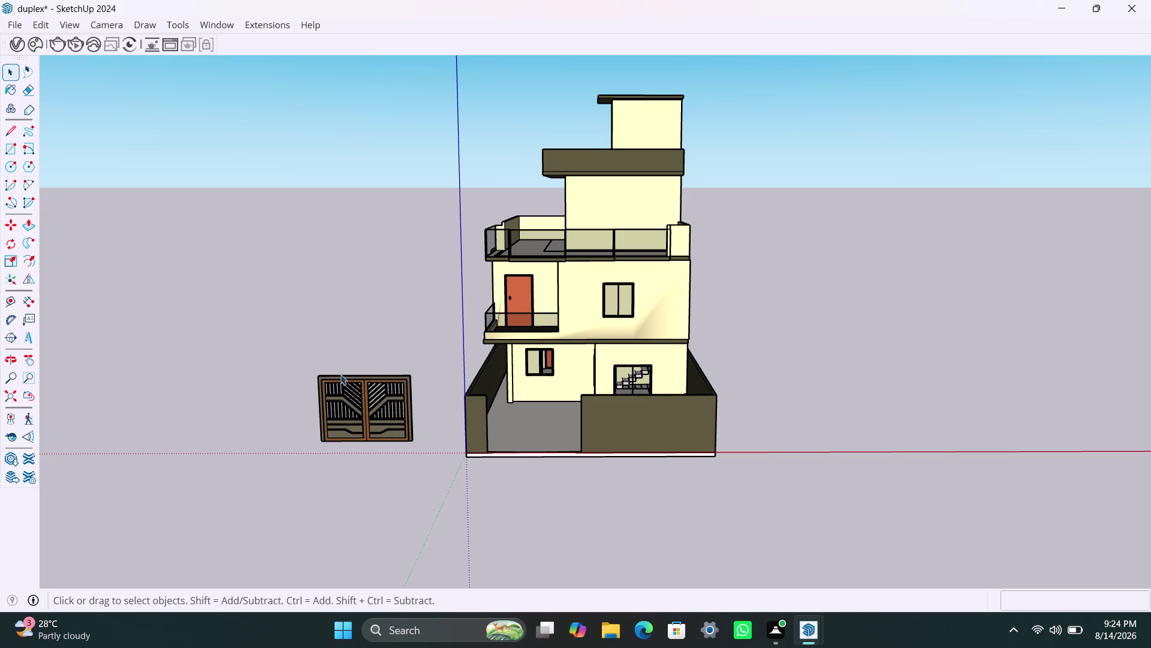
click(331, 400)
key(m)
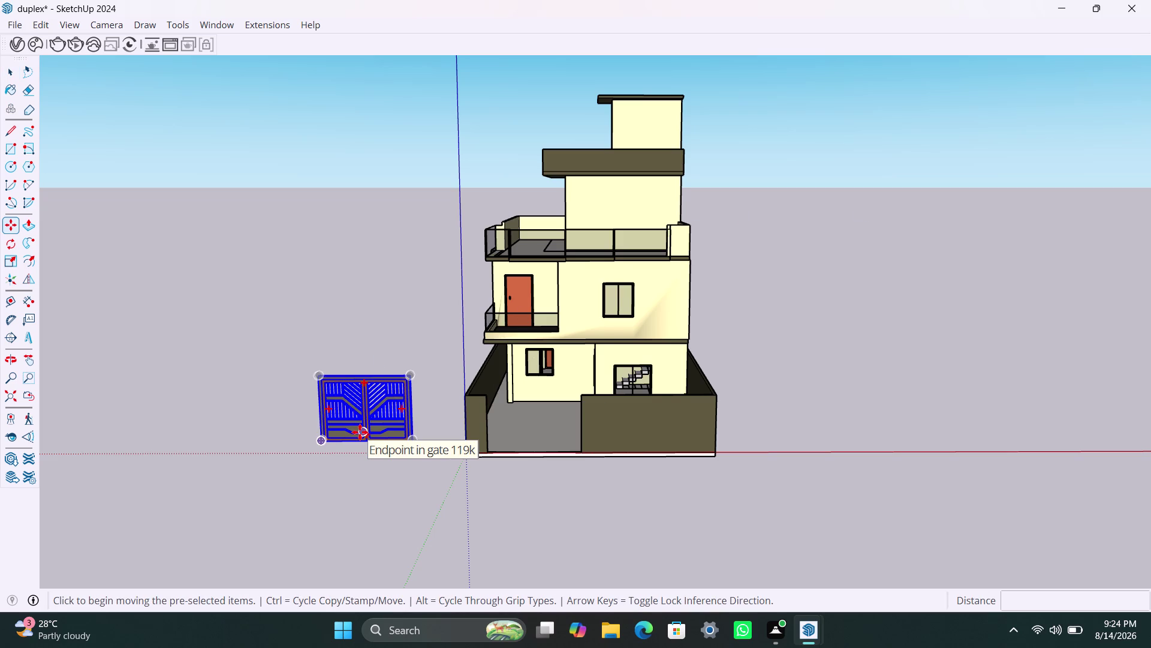
key(ctrl+z)
key(ctrl+z)
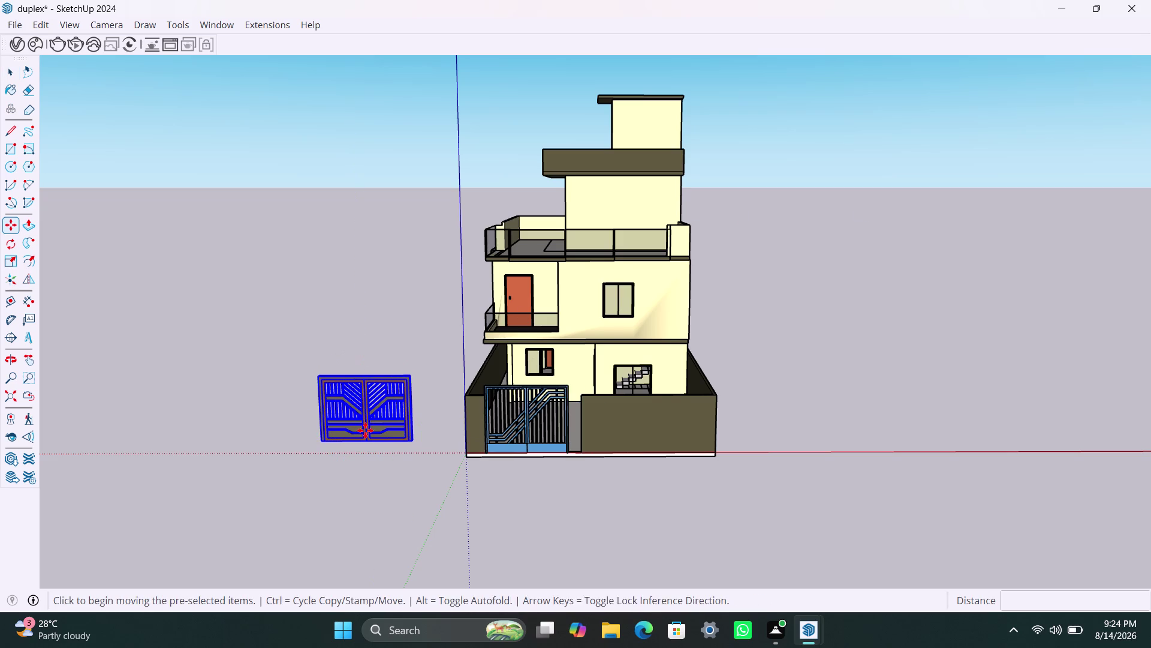
key(ctrl+z)
key(ctrl+z)
key(ctrl+z)
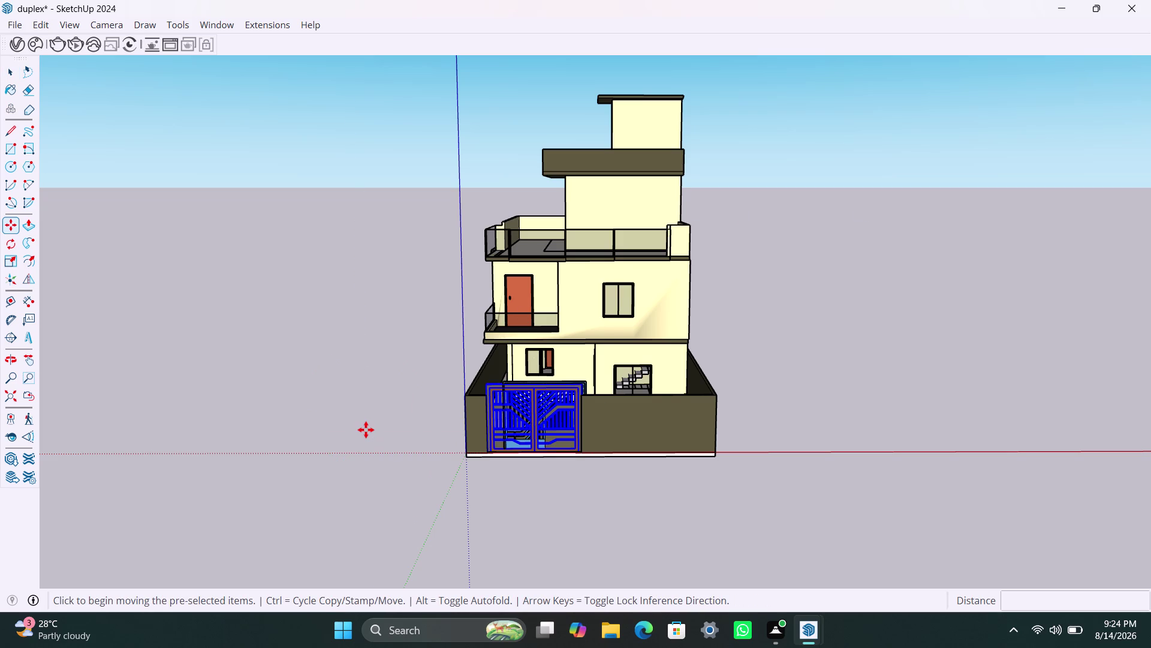
key(space)
click(779, 391)
Switch the camera to Two-Point Perspective and frame the house front.
scroll(down, 3)
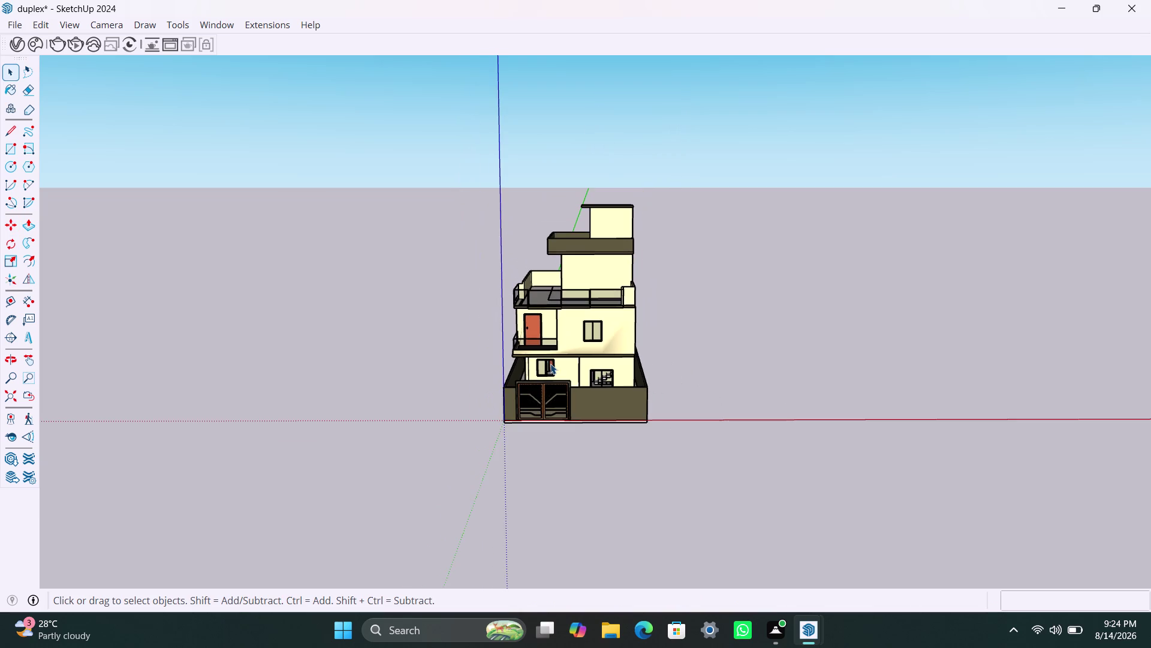
middle_drag(551, 363, 522, 440)
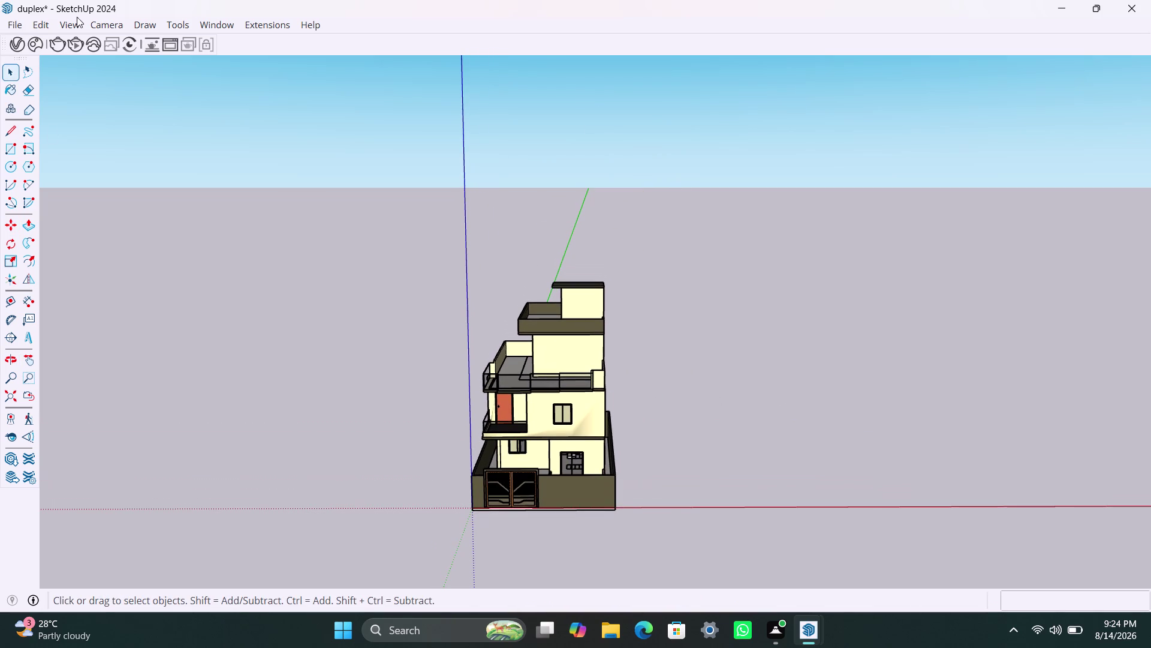
click(99, 28)
click(158, 139)
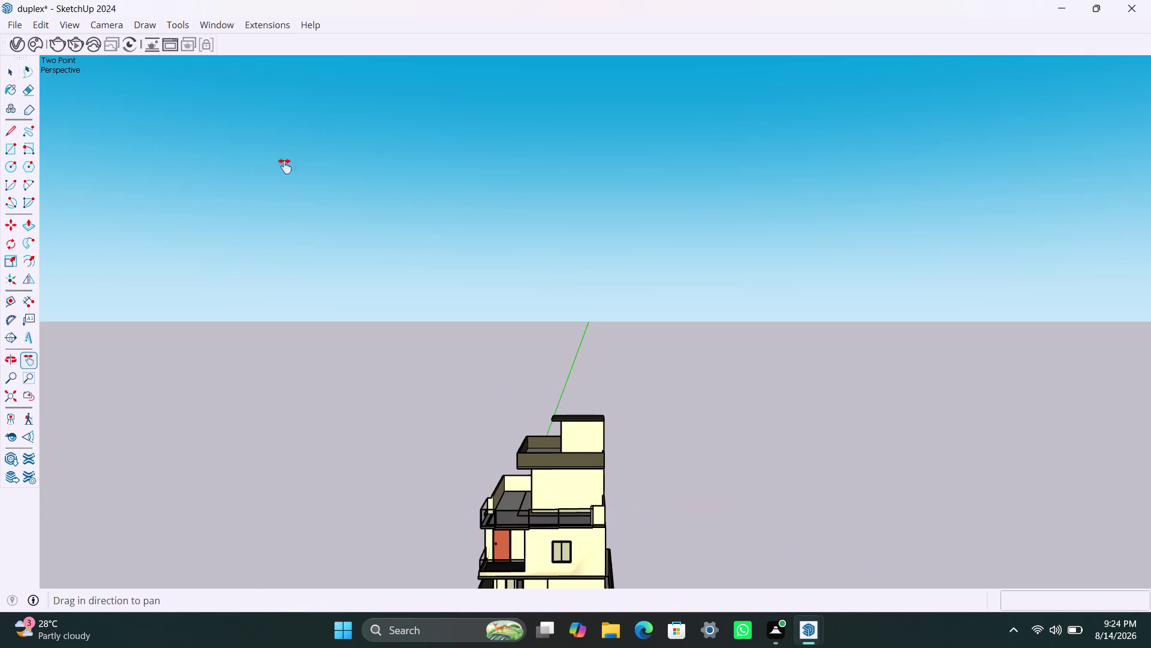
scroll(up, 3)
scroll(up, 3)
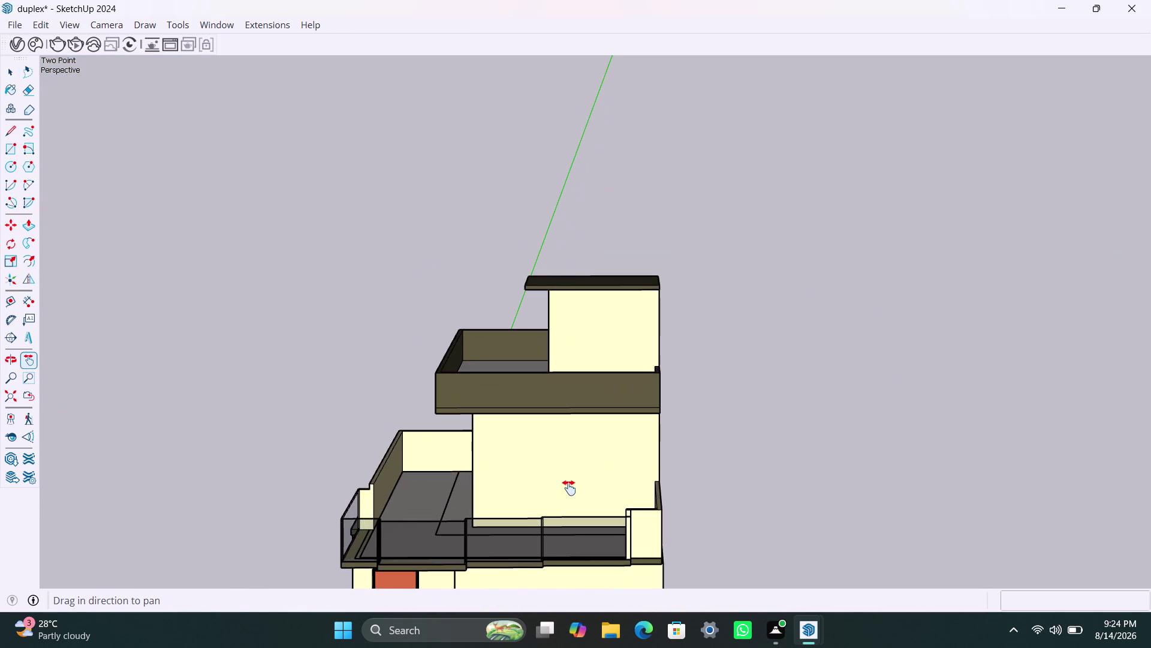
middle_drag(569, 488, 581, 246)
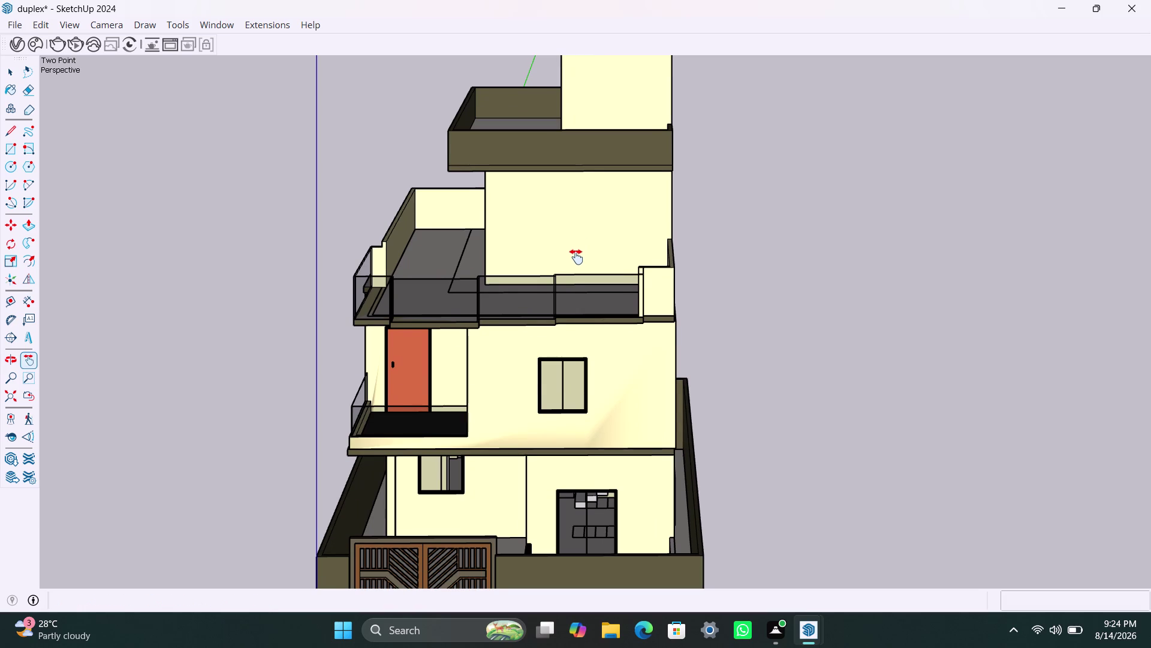
scroll(down, 3)
scroll(down, 3)
middle_drag(575, 265, 584, 260)
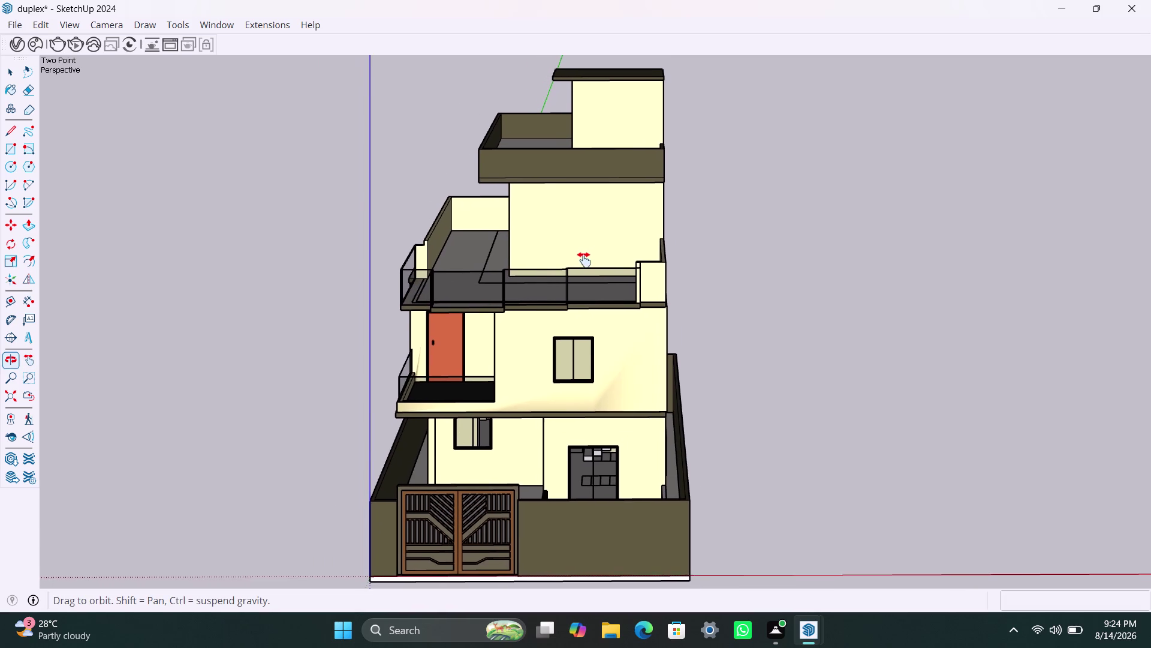
middle_drag(584, 259, 586, 255)
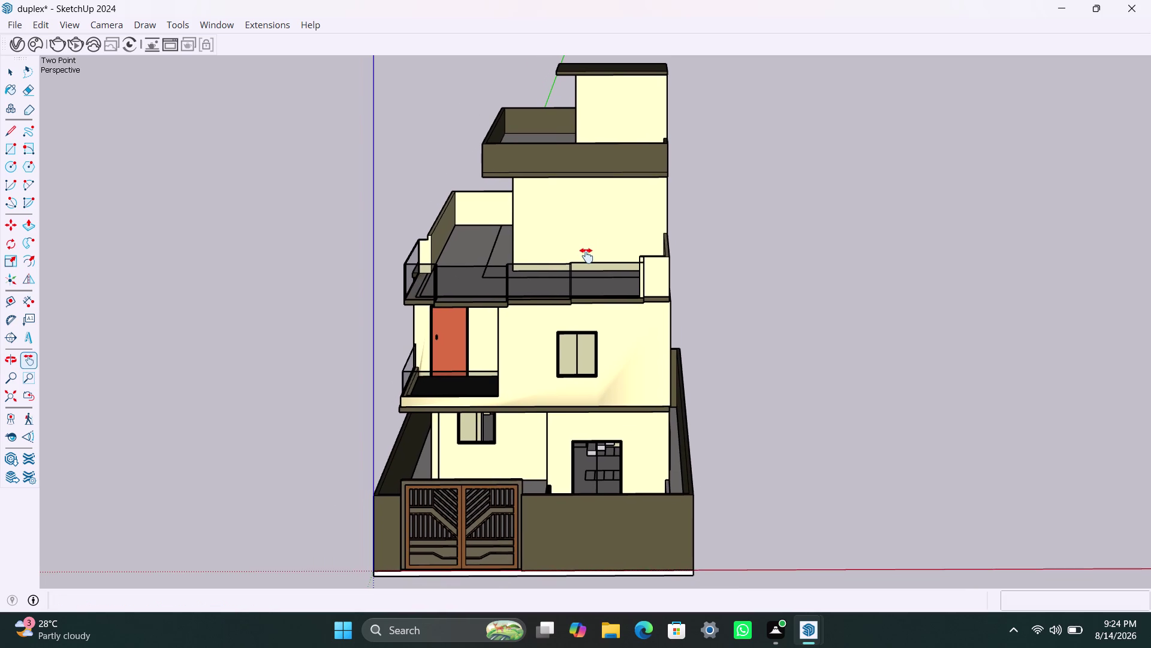
click(19, 46)
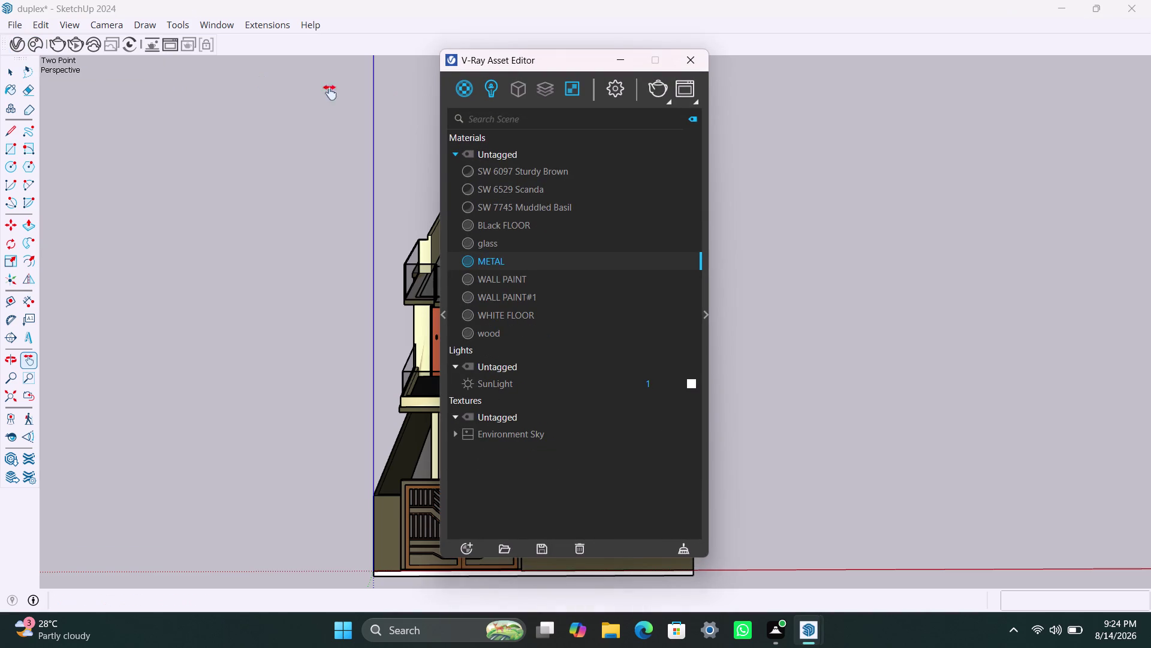
Enable the V-Ray Lights toolbar and place a Dome Light in the model.
click(708, 319)
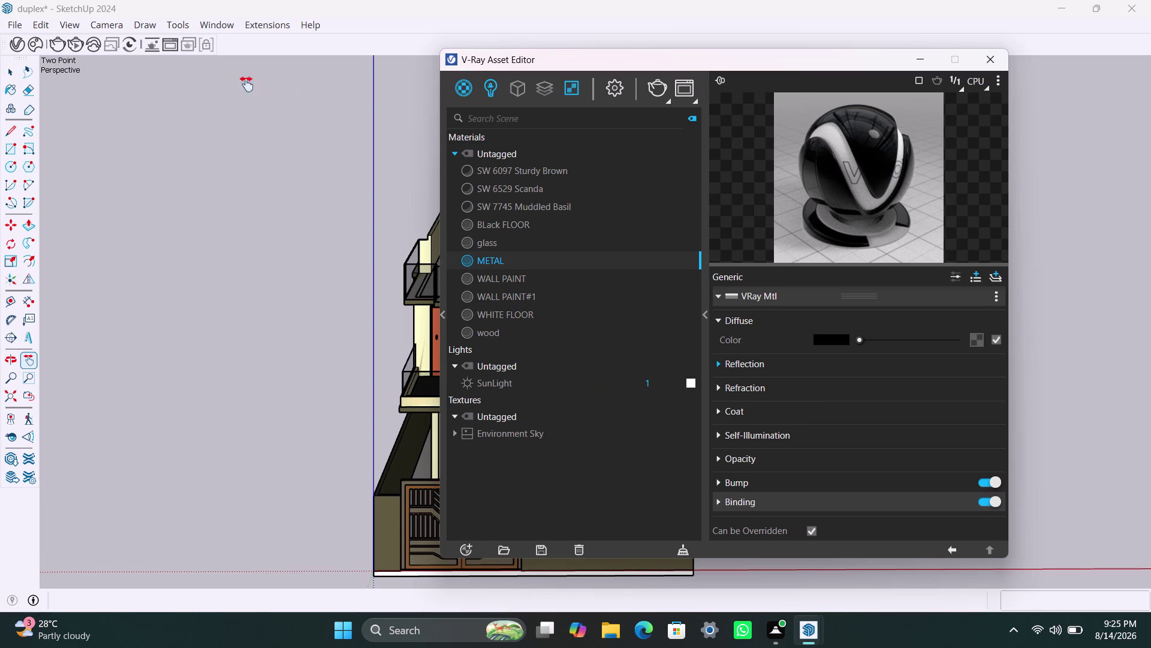
right_click(353, 26)
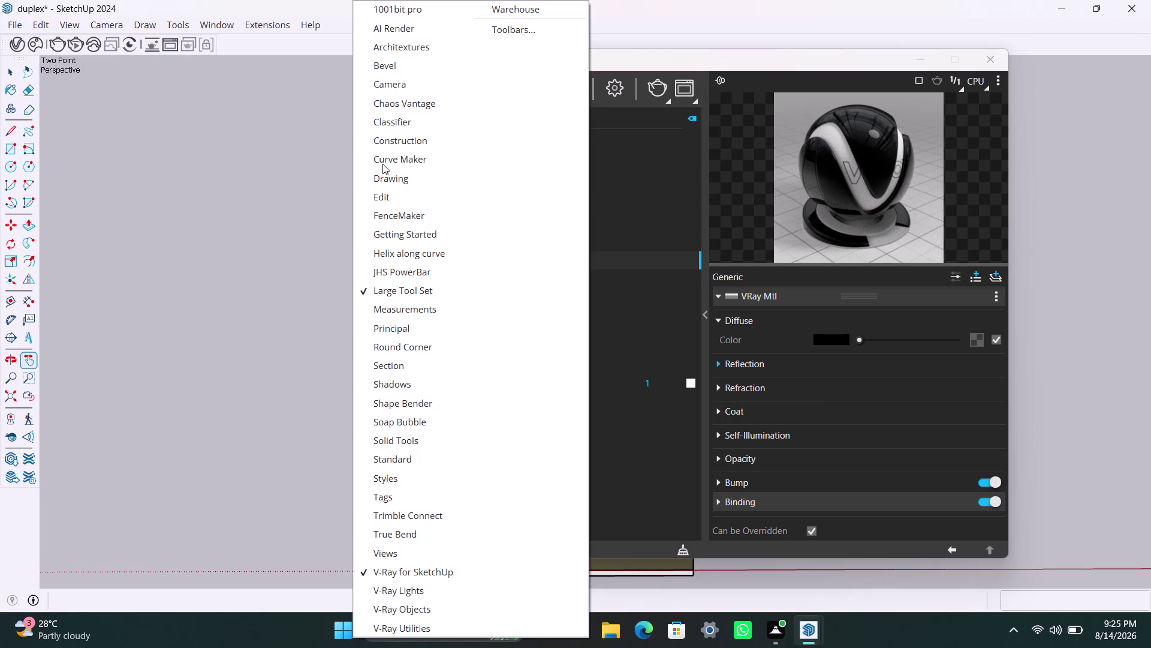
click(444, 596)
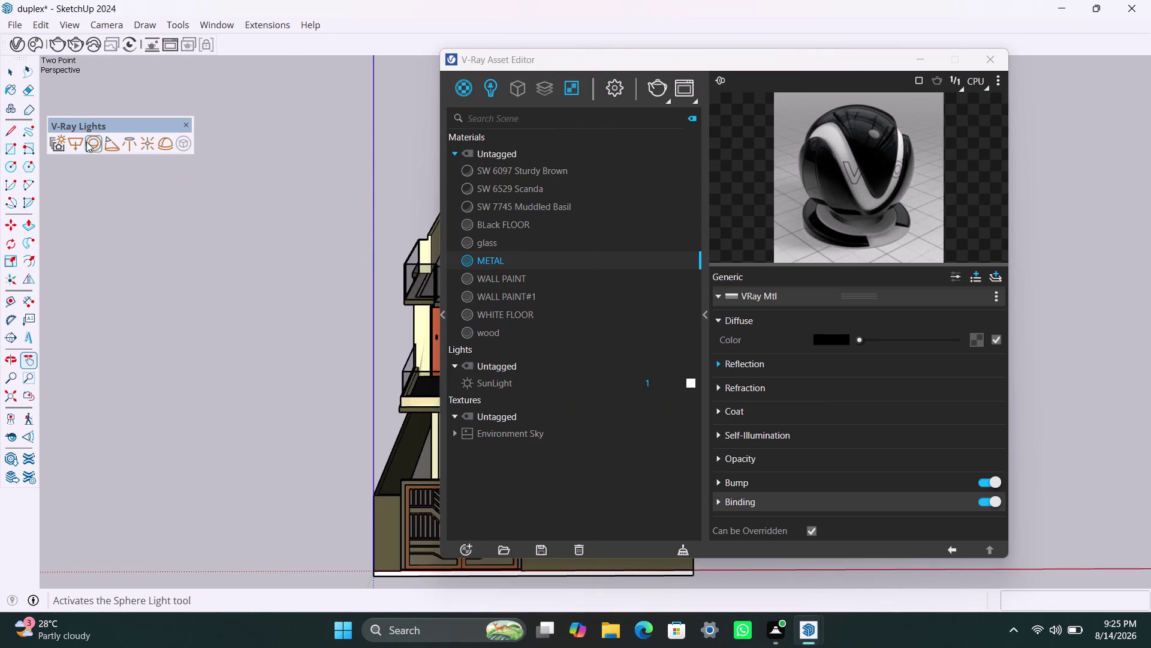
click(167, 146)
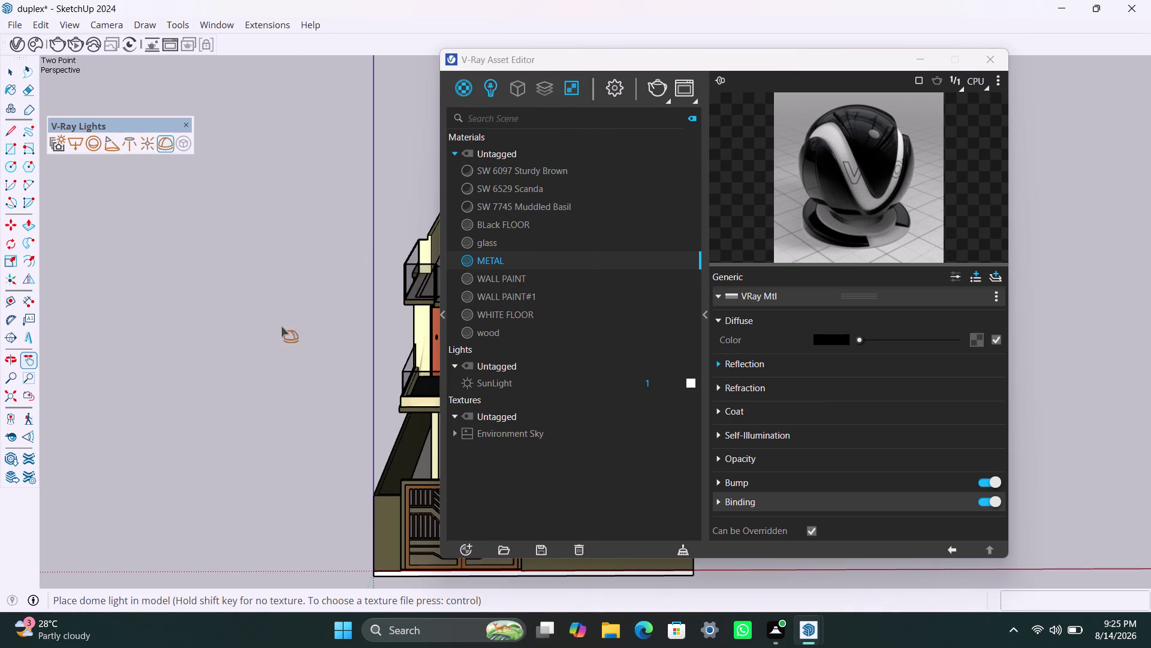
click(340, 551)
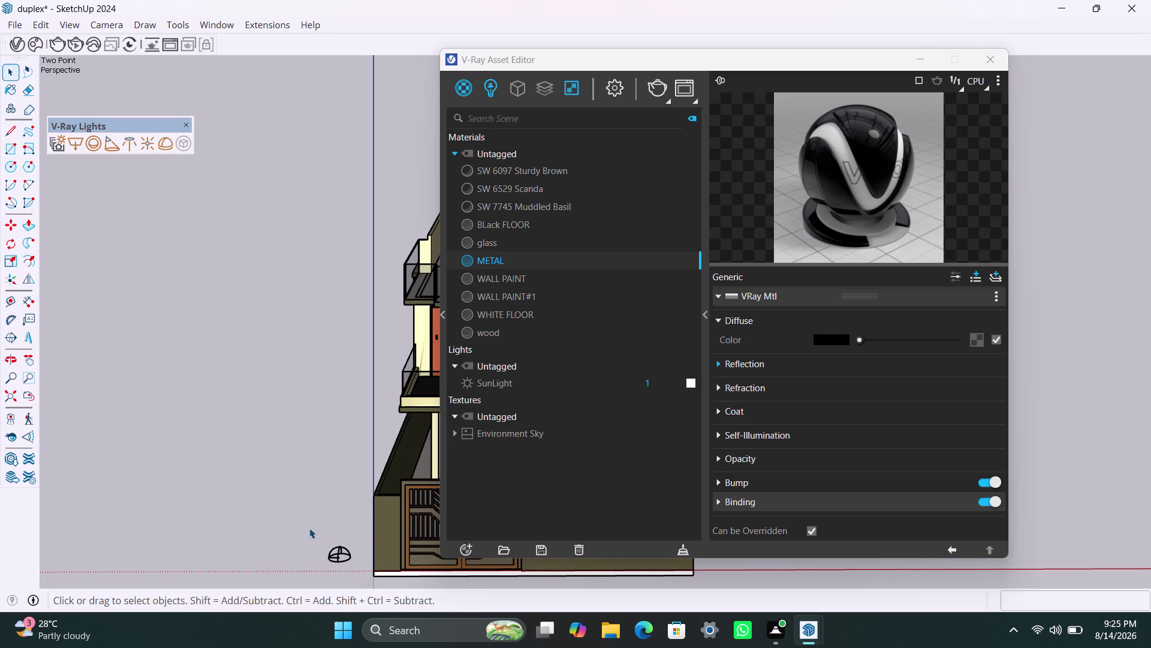
Orbit around the house to check the dome light, then minimize the Asset Editor.
scroll(up, 3)
scroll(up, 3)
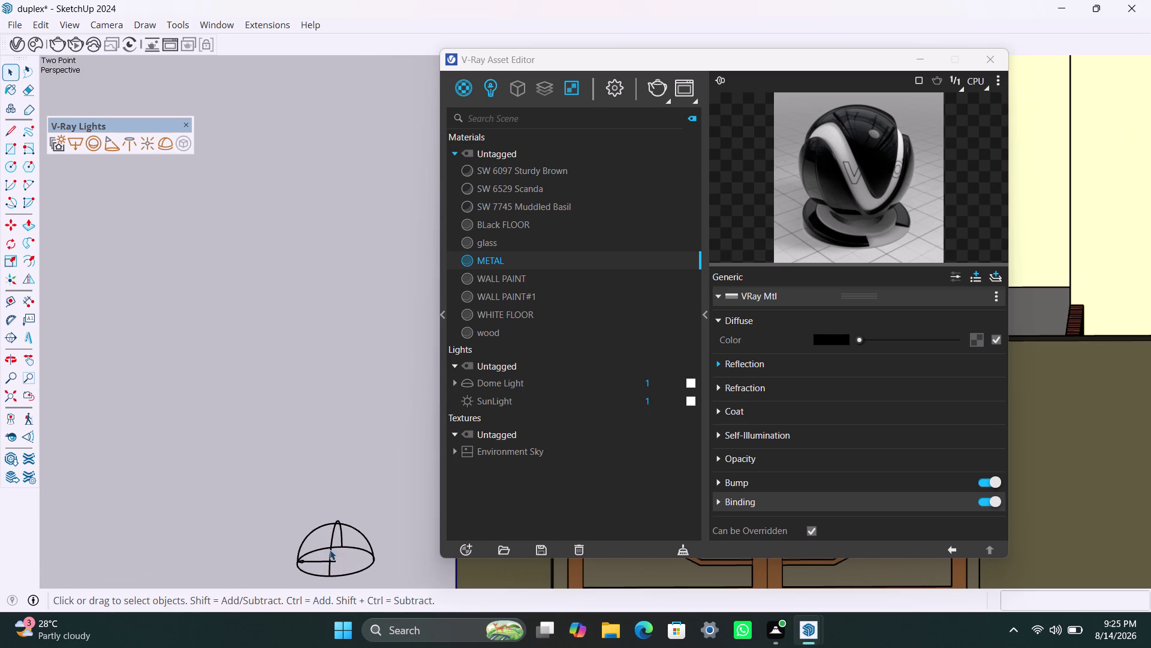
scroll(down, 3)
scroll(down, 3)
scroll(up, 3)
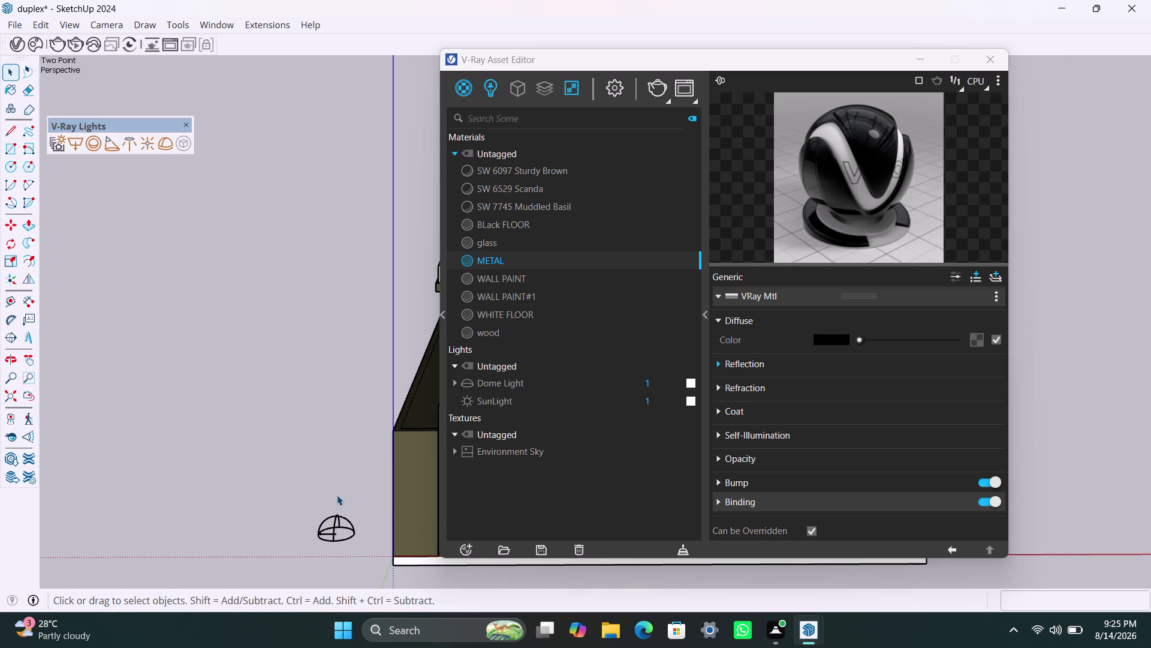
scroll(down, 3)
middle_drag(352, 489, 348, 507)
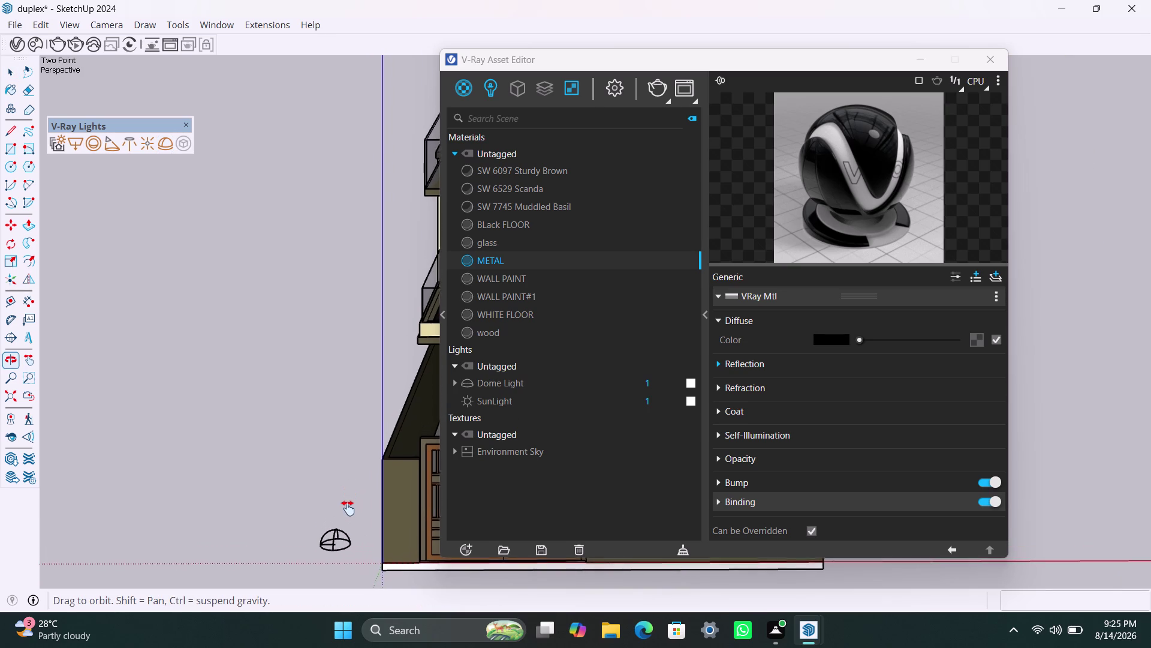
middle_drag(348, 508, 344, 511)
scroll(down, 3)
scroll(down, 3)
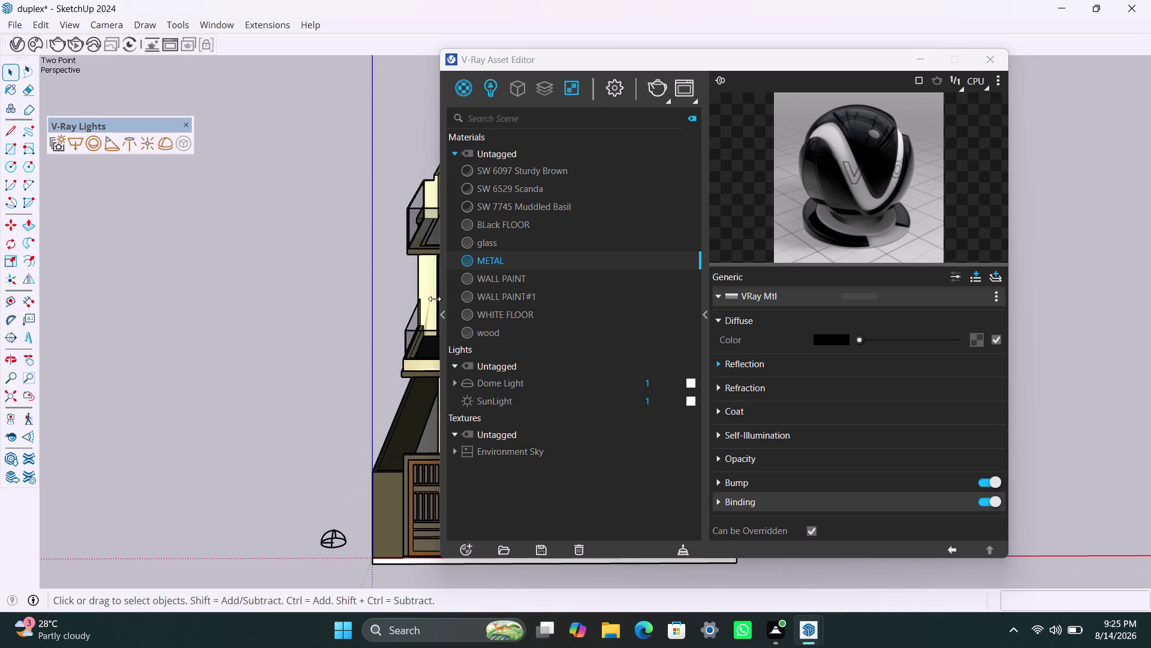
scroll(down, 3)
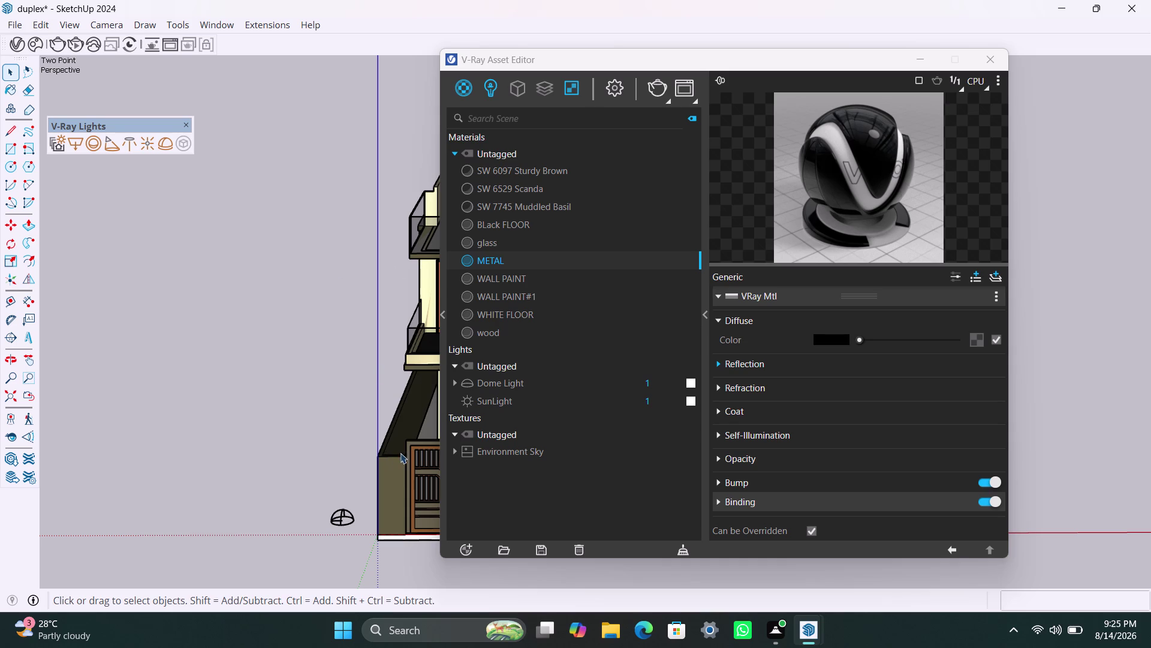
scroll(down, 3)
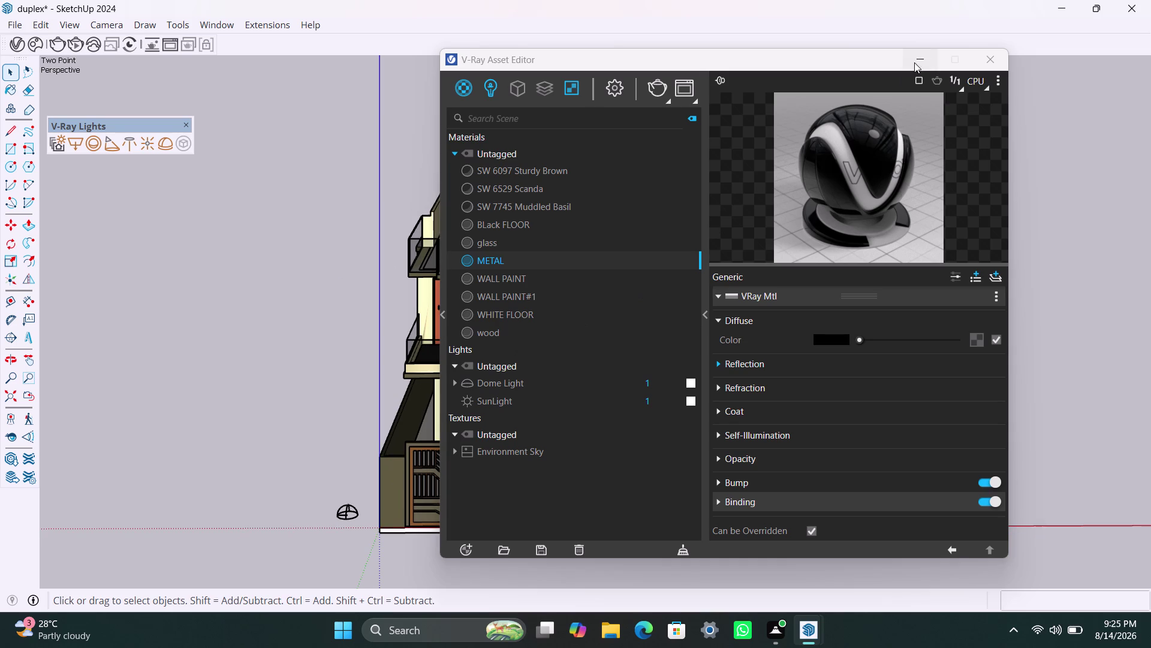
click(916, 61)
Orbit and pan until the duplex's front faces the camera, centred in the viewport.
middle_drag(563, 382, 561, 415)
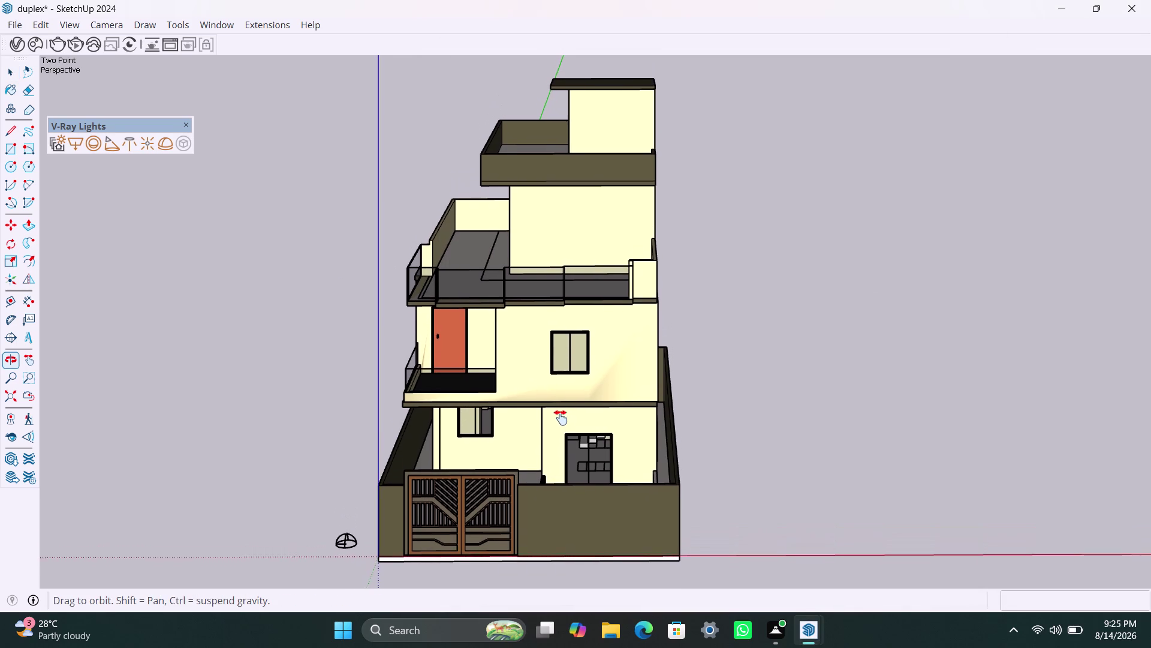
middle_drag(560, 415, 561, 425)
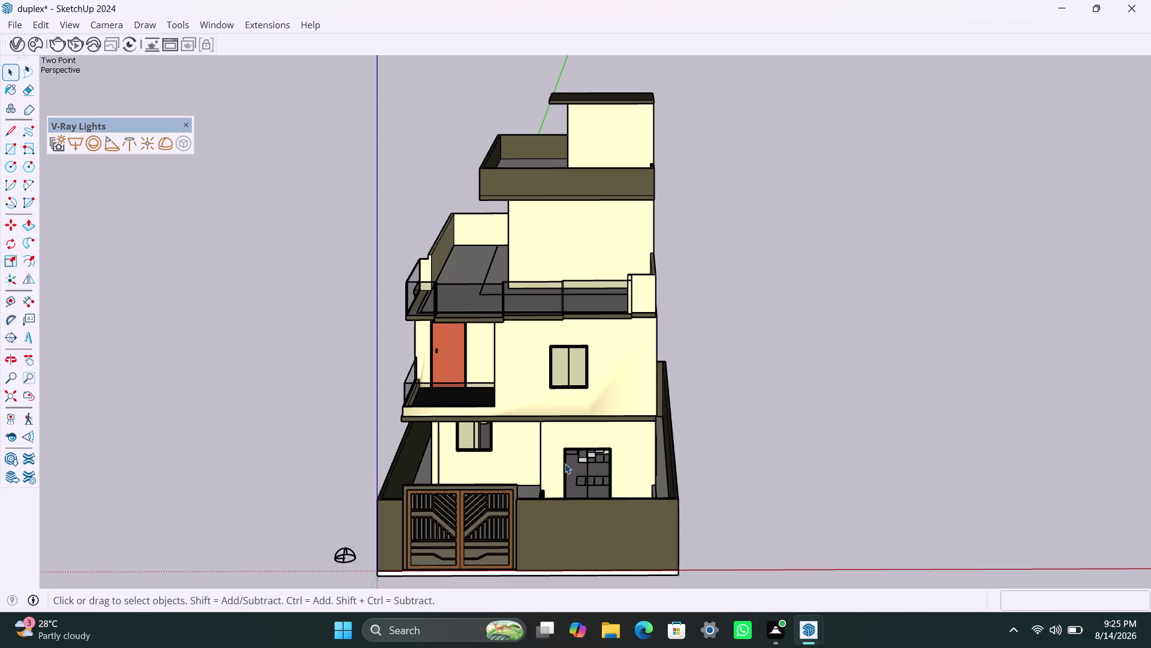
middle_click(514, 449)
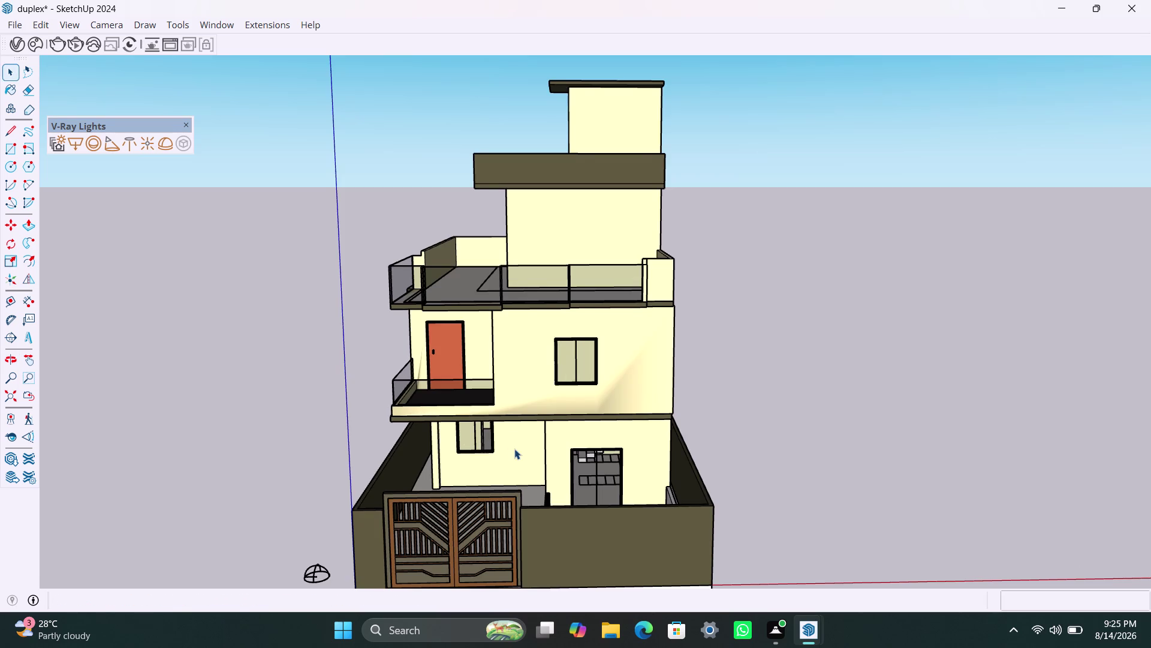
middle_drag(514, 449, 509, 449)
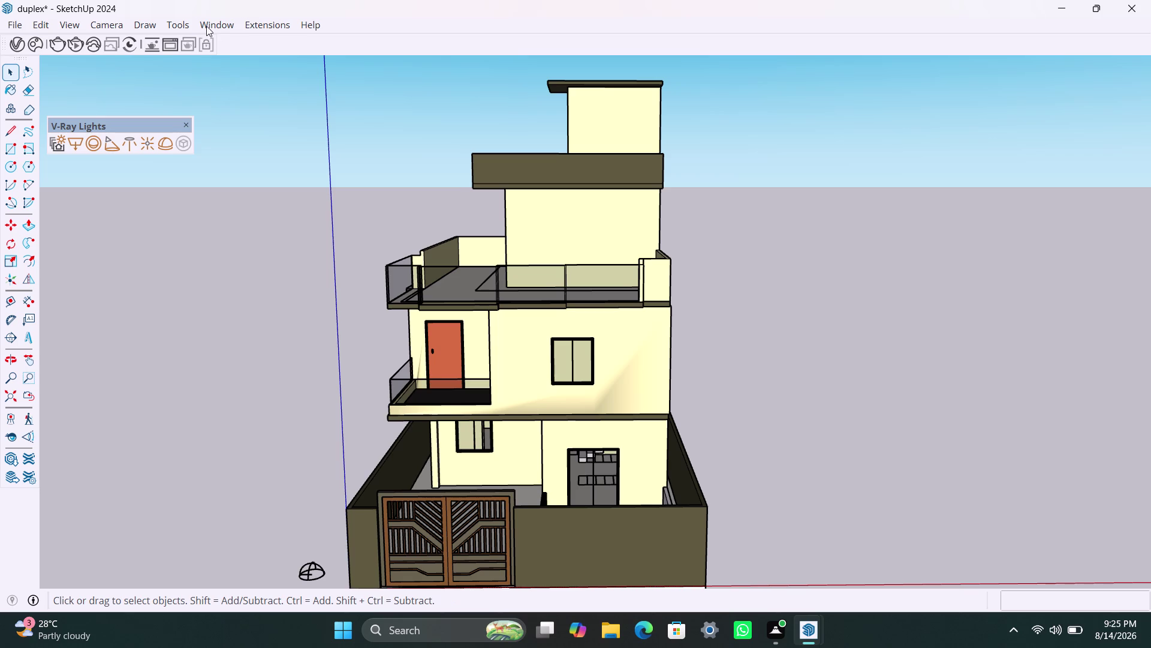
click(108, 25)
click(206, 143)
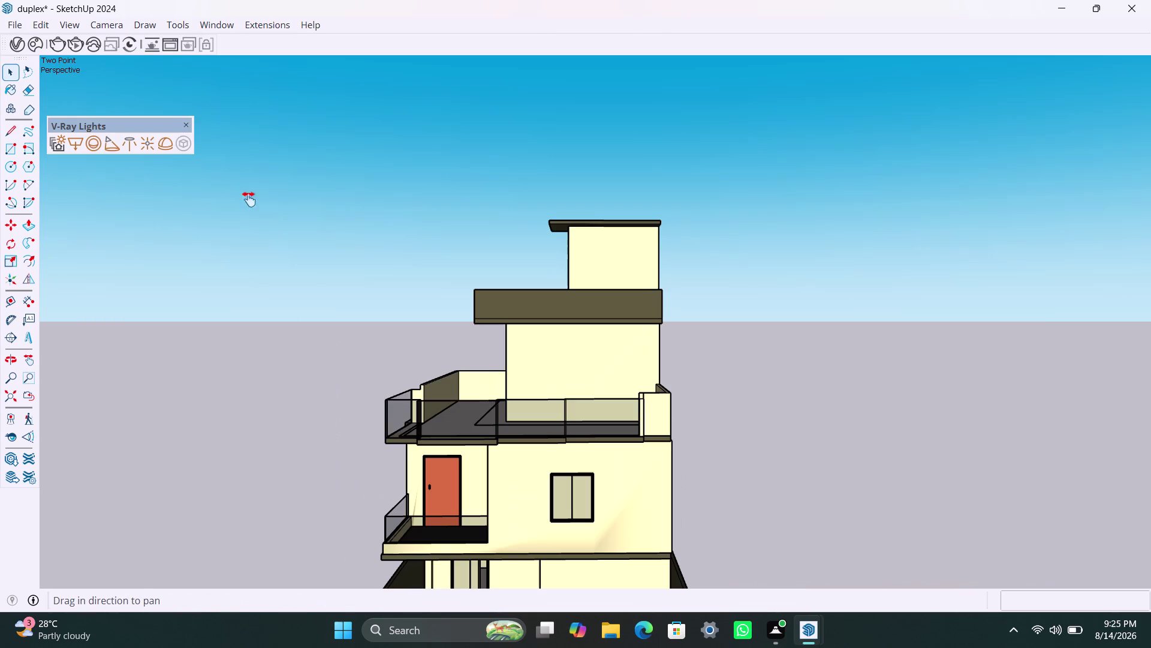
middle_drag(522, 385, 531, 273)
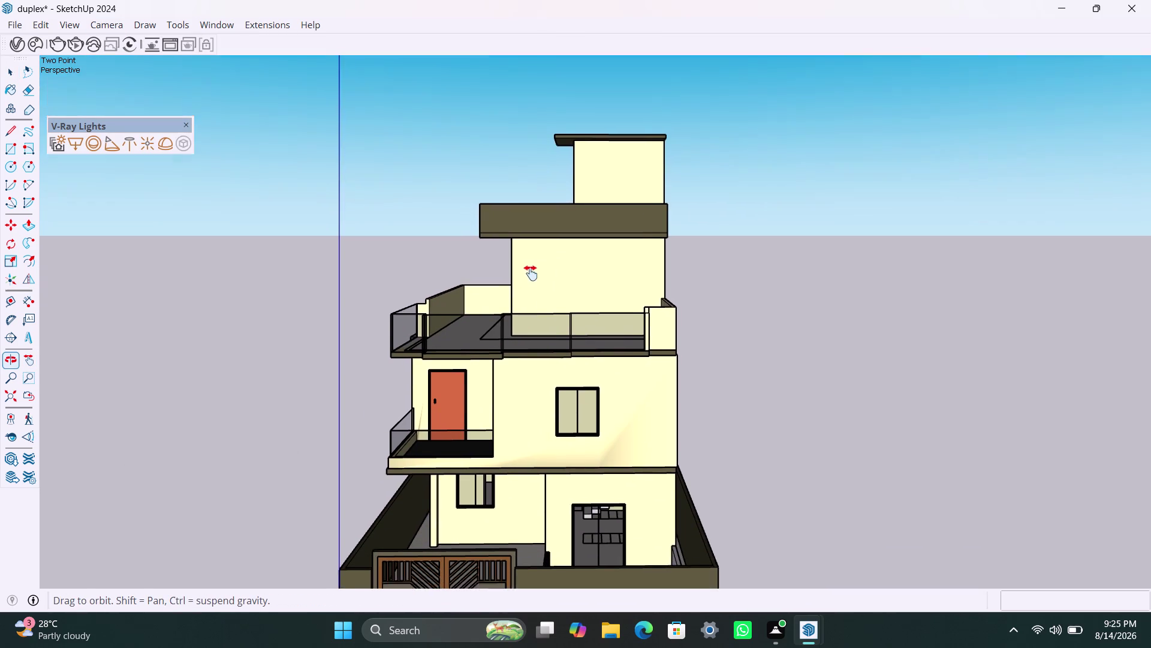
middle_drag(530, 273, 539, 227)
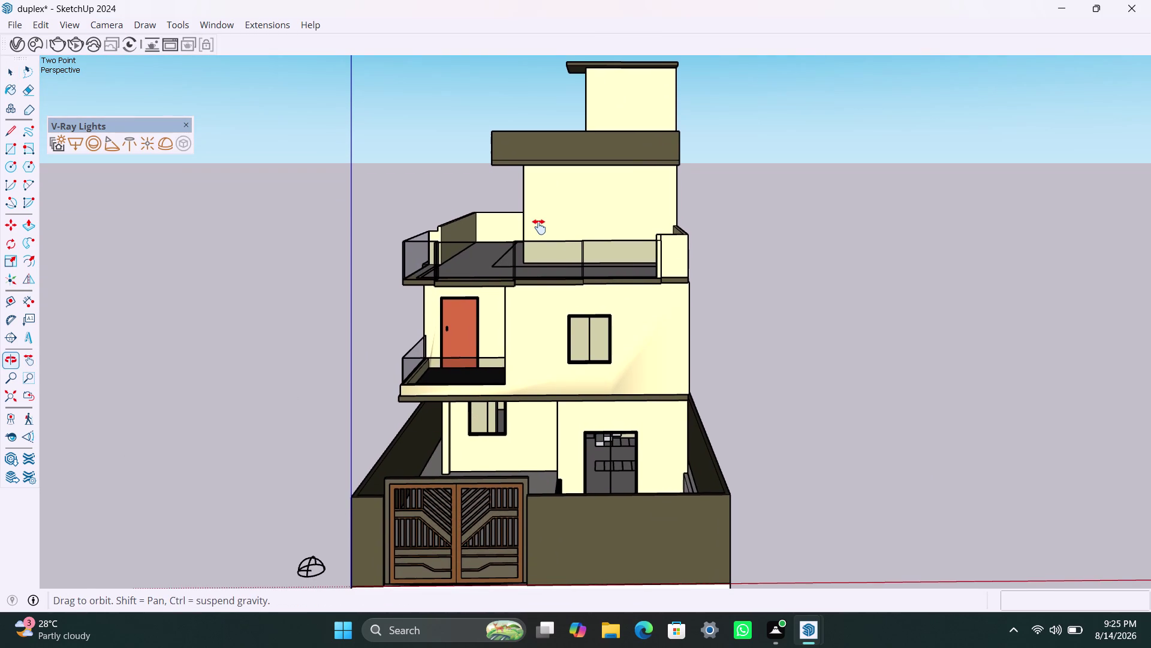
middle_drag(539, 227, 539, 222)
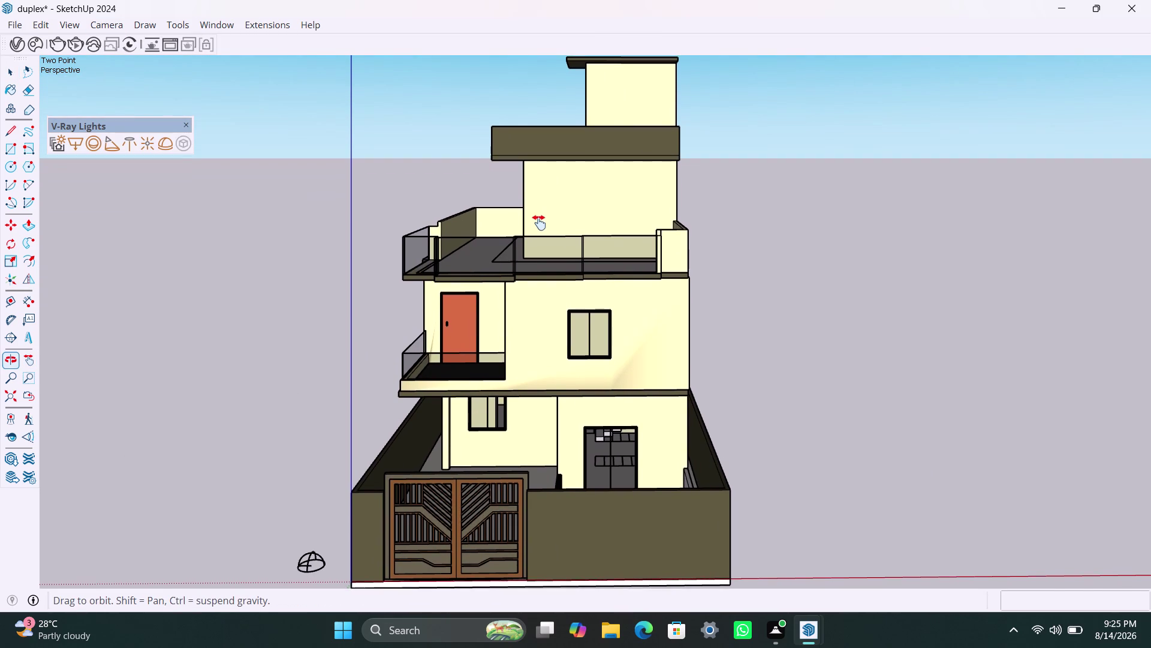
middle_drag(539, 223, 539, 224)
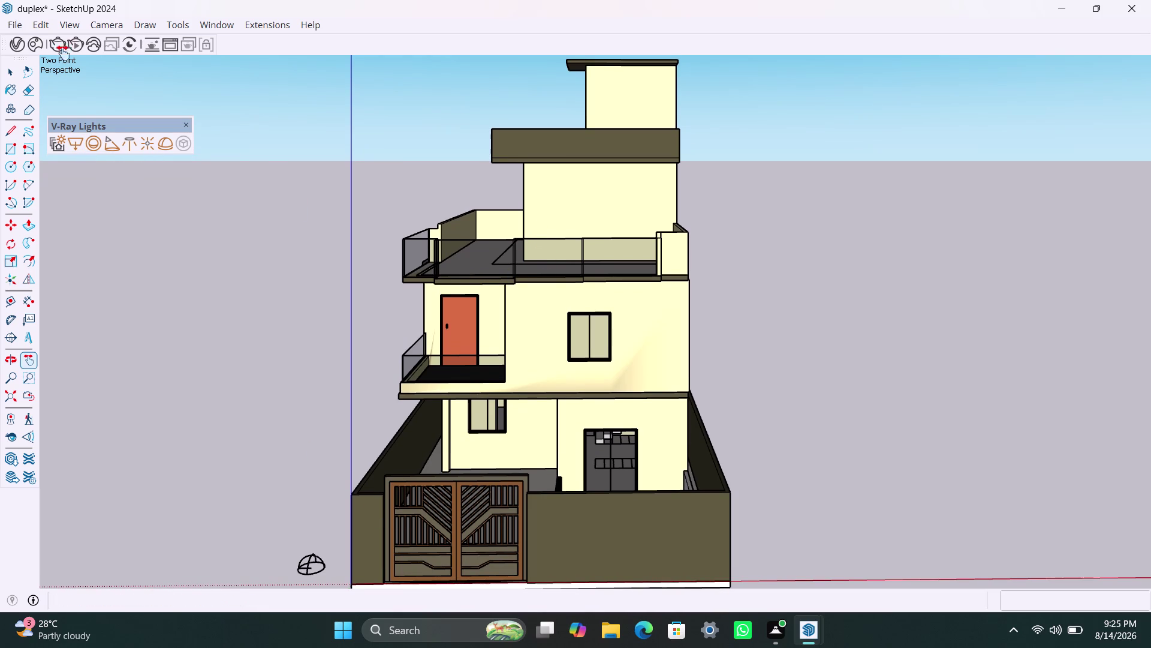
click(78, 43)
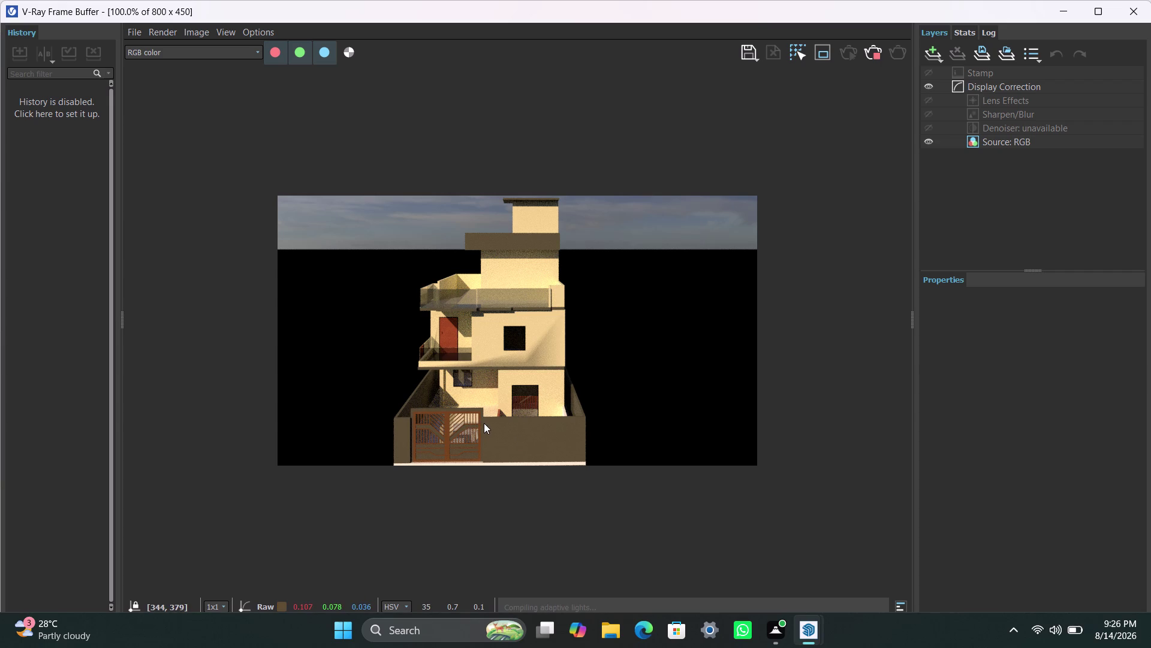
Zoom in and out on the cloudy-sky front-view render, then minimize the Frame Buffer.
scroll(up, 3)
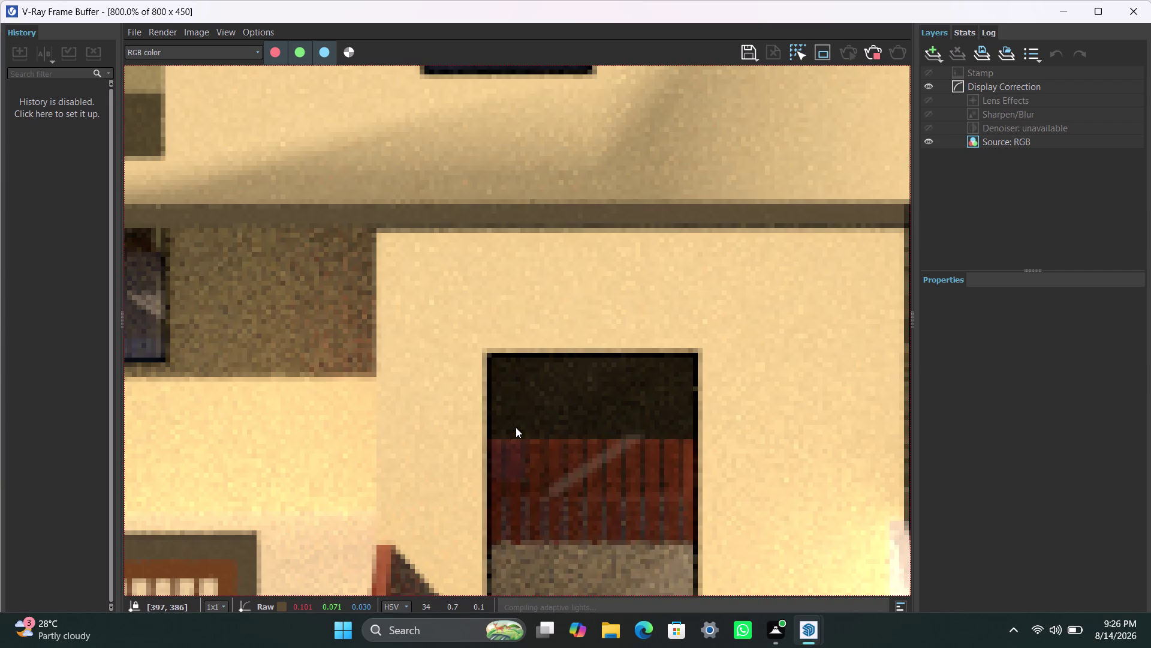
scroll(down, 3)
scroll(down, 3)
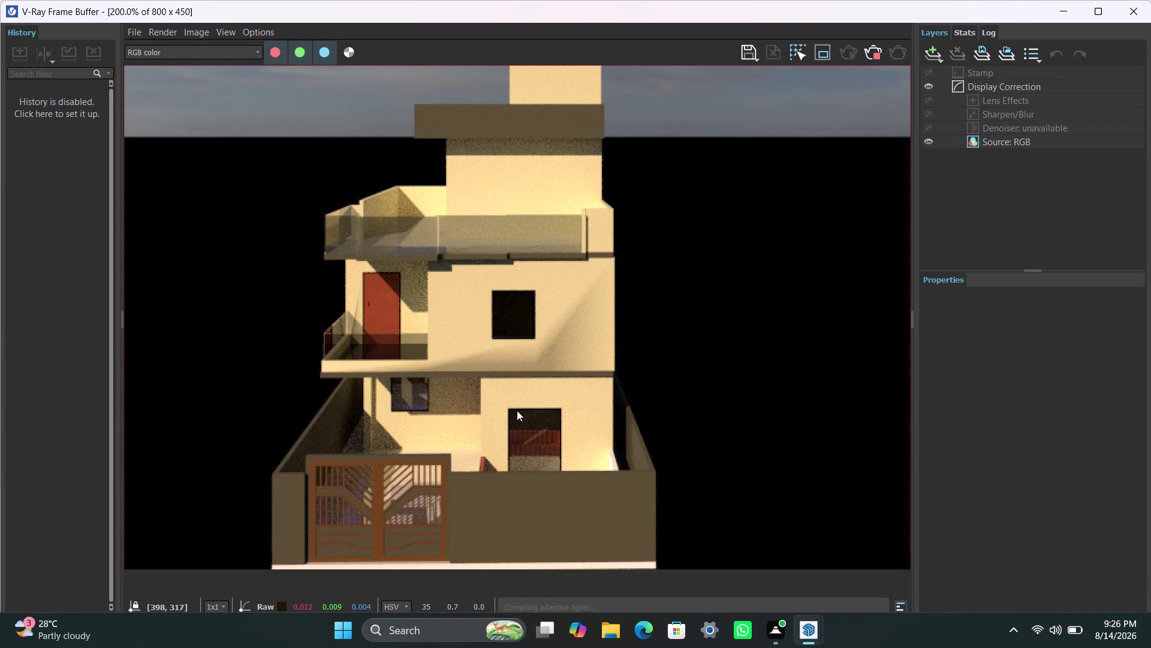
scroll(down, 3)
scroll(up, 3)
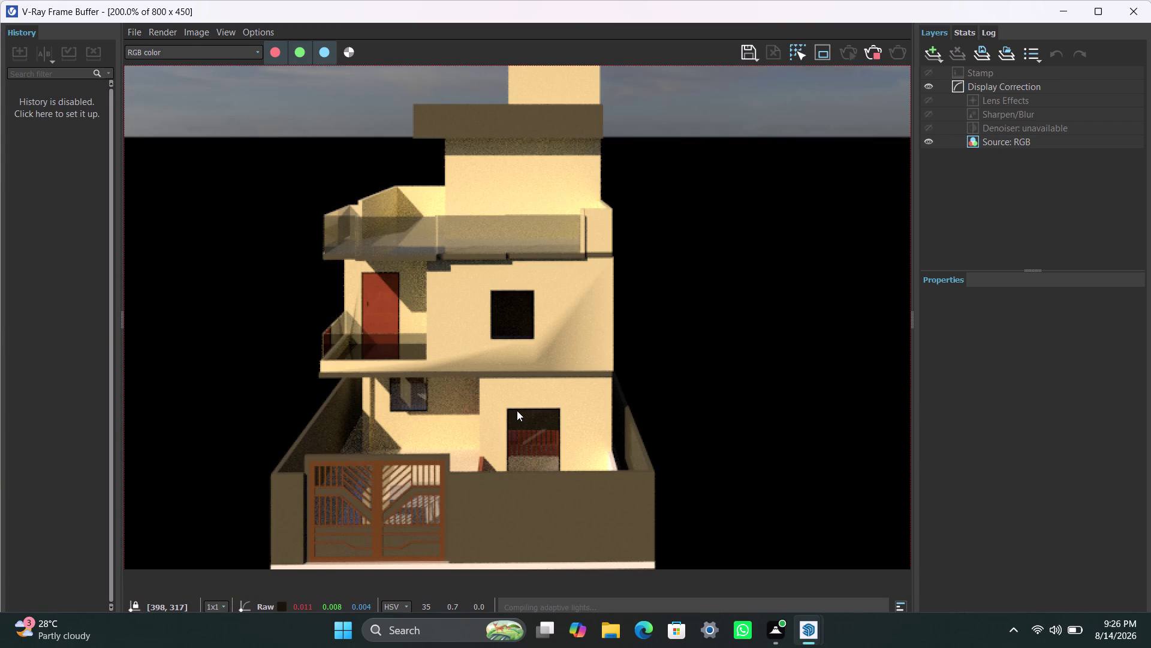
scroll(down, 3)
scroll(up, 3)
click(875, 53)
click(1067, 15)
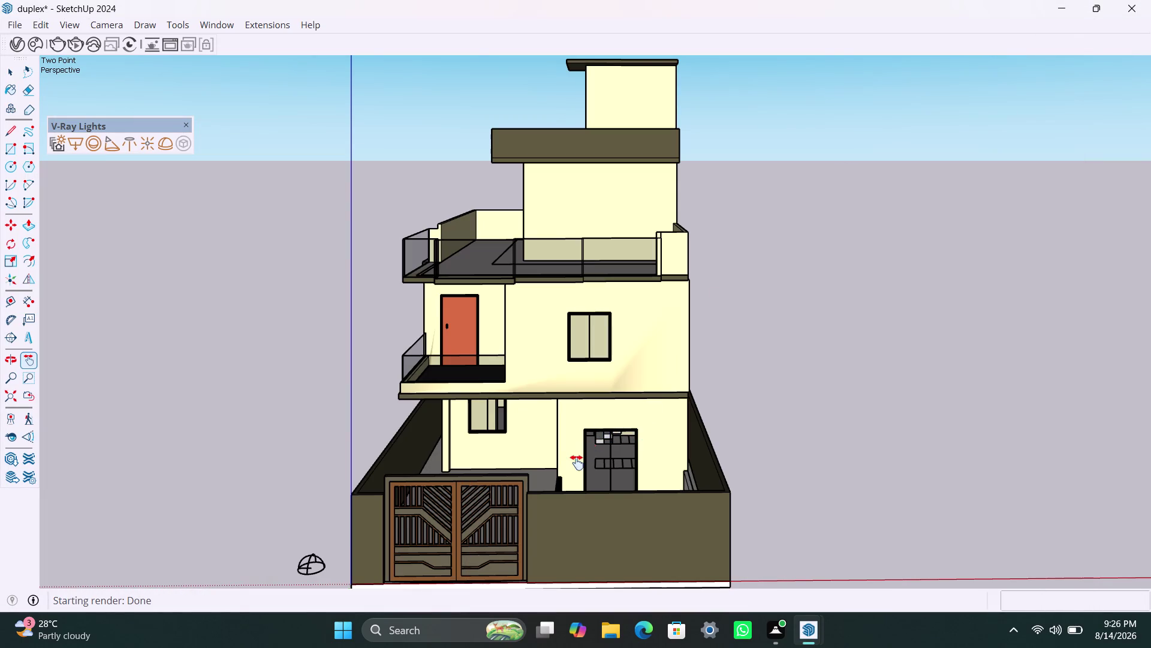
Orbit and zoom to a raised three-quarter view showing two facades and the boundary wall.
middle_drag(582, 462, 680, 475)
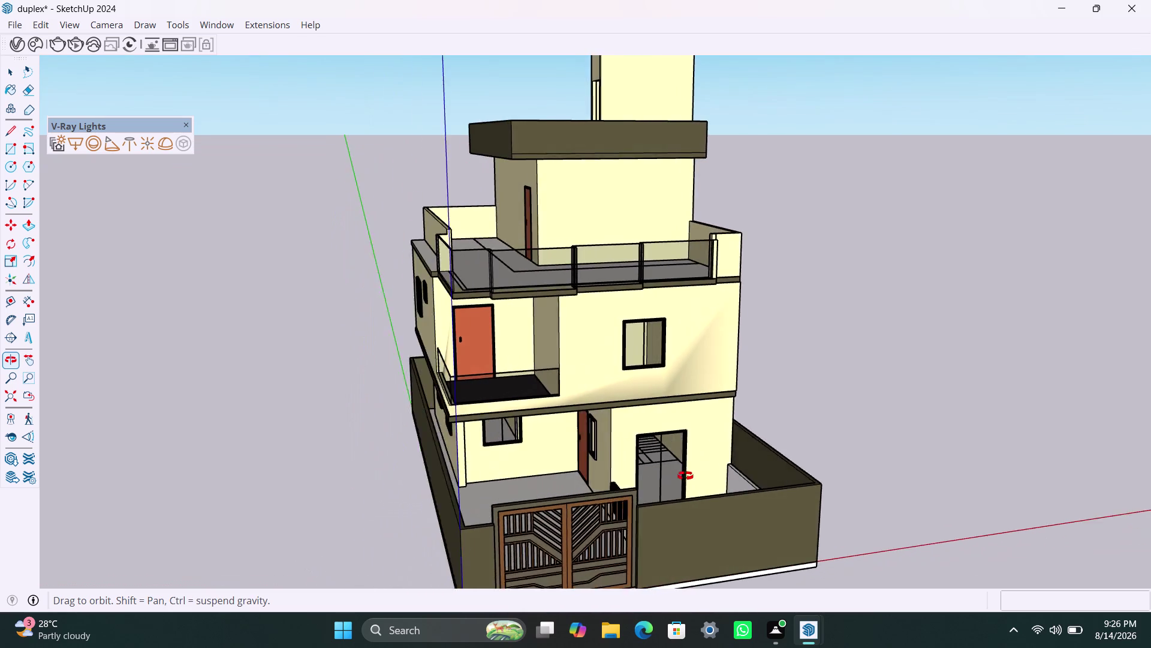
middle_drag(679, 476, 762, 455)
scroll(down, 3)
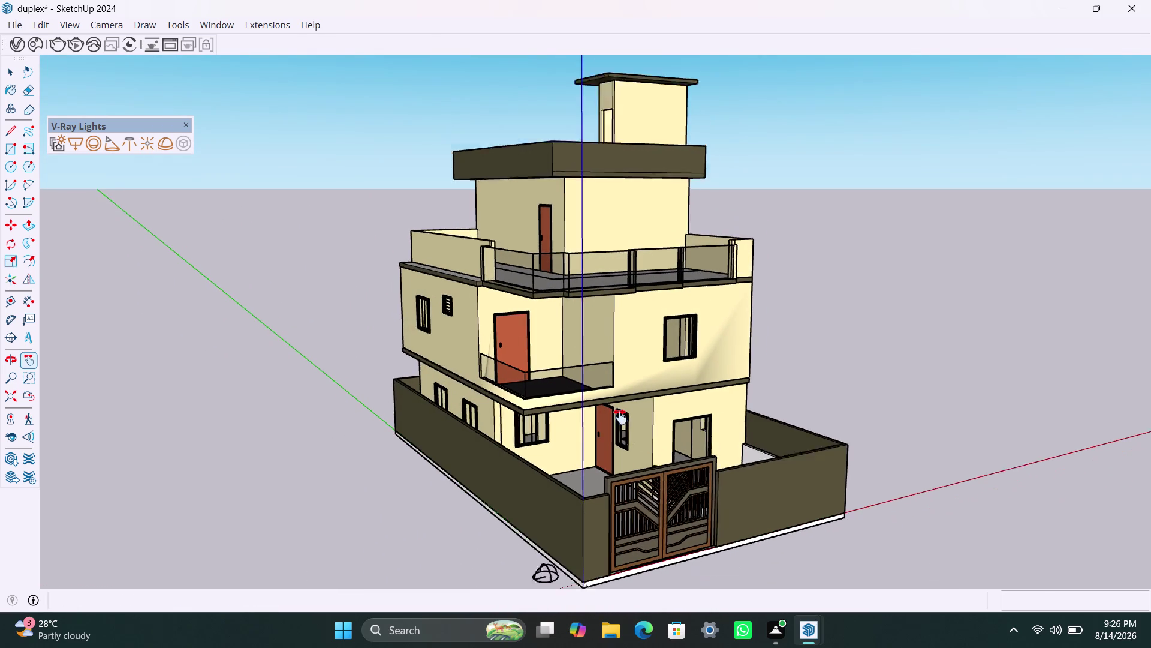
middle_drag(625, 419, 669, 428)
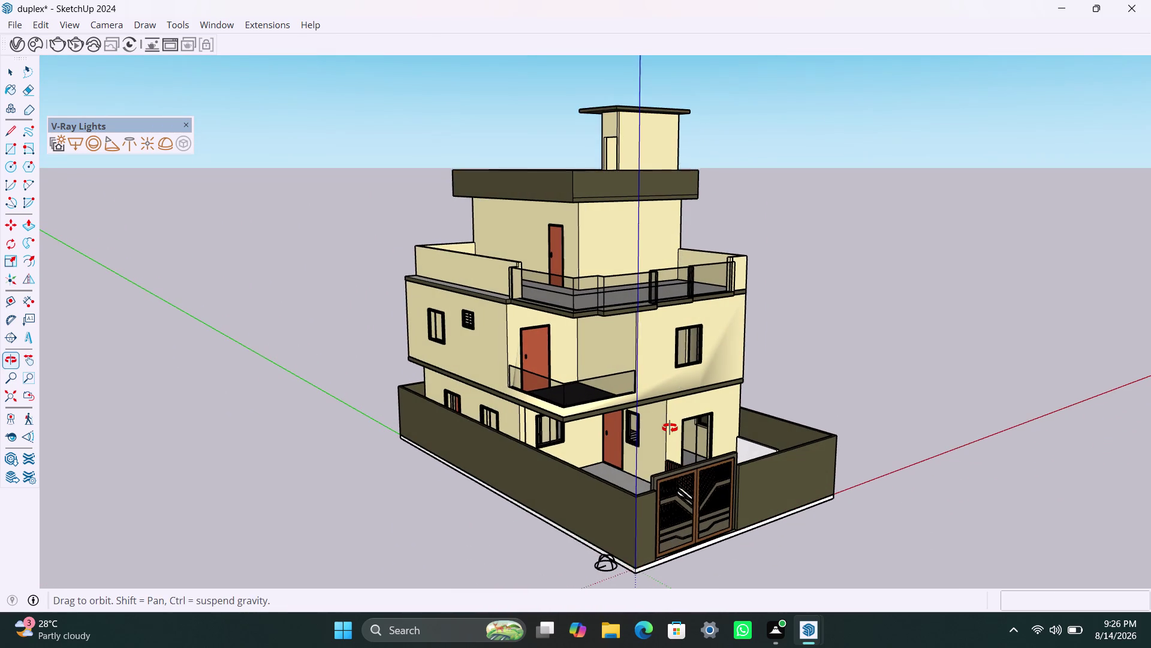
middle_drag(670, 427, 675, 432)
scroll(up, 3)
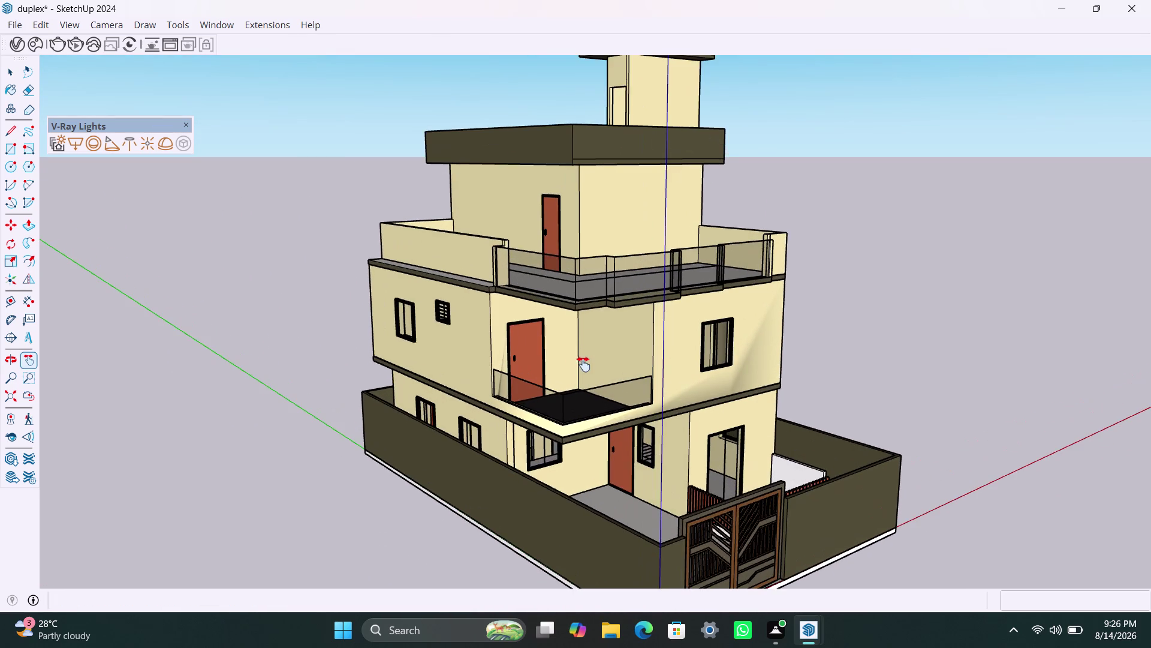
scroll(down, 3)
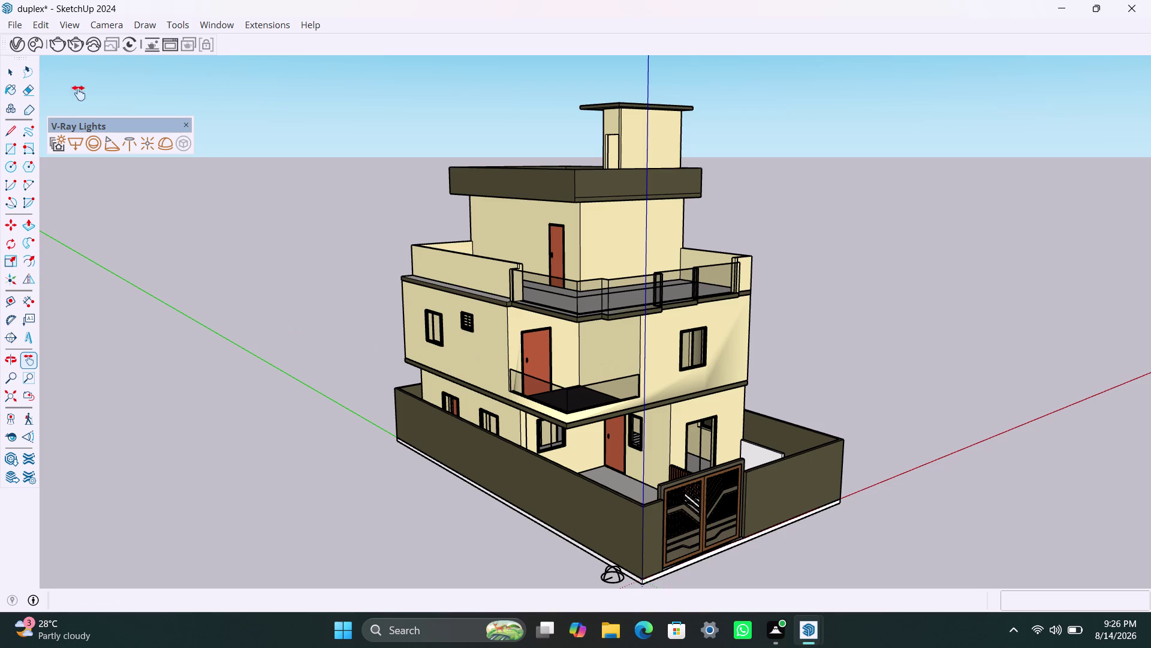
click(76, 45)
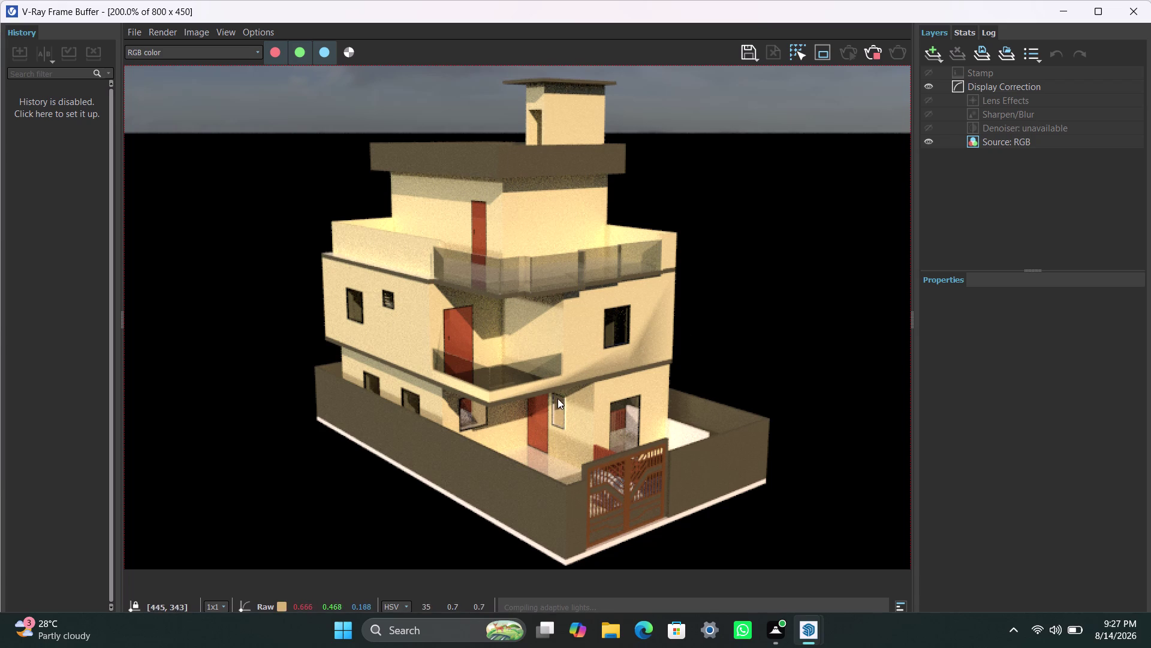
Zoom in and out on the corner-view render until it finishes rendering.
scroll(down, 3)
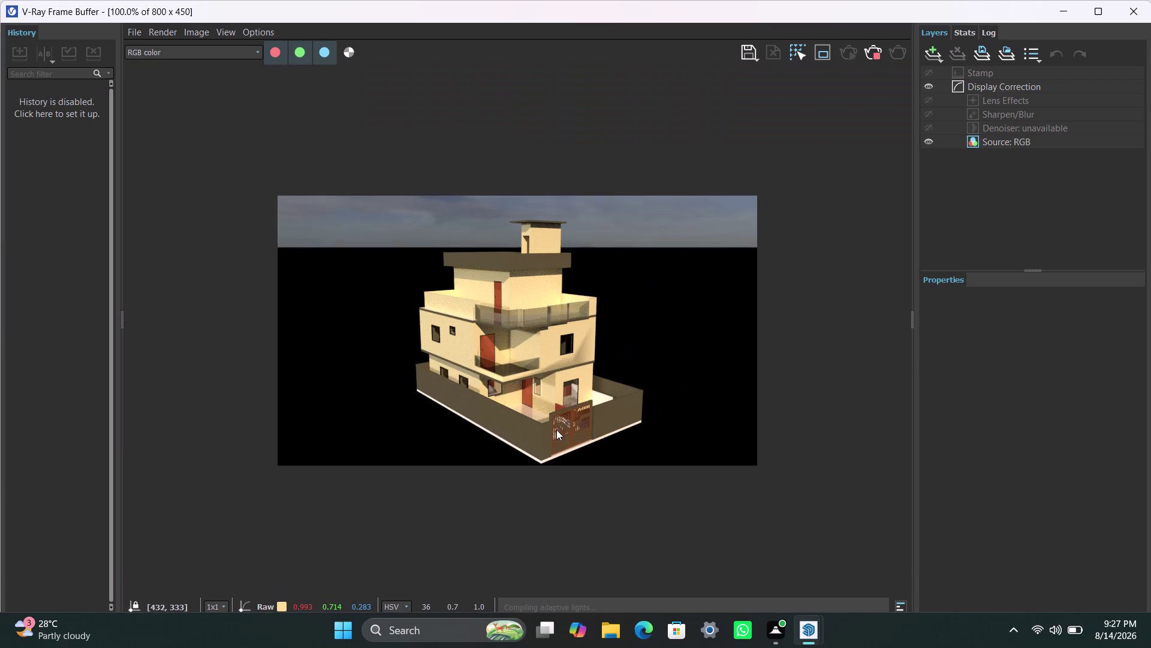
scroll(up, 3)
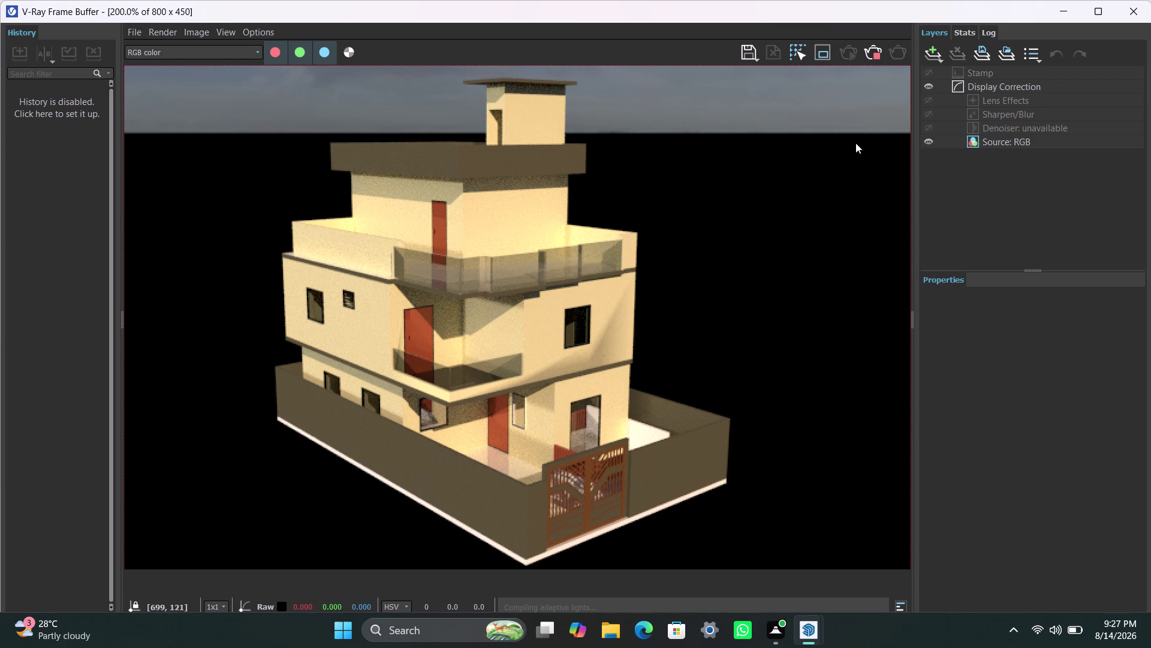
click(879, 57)
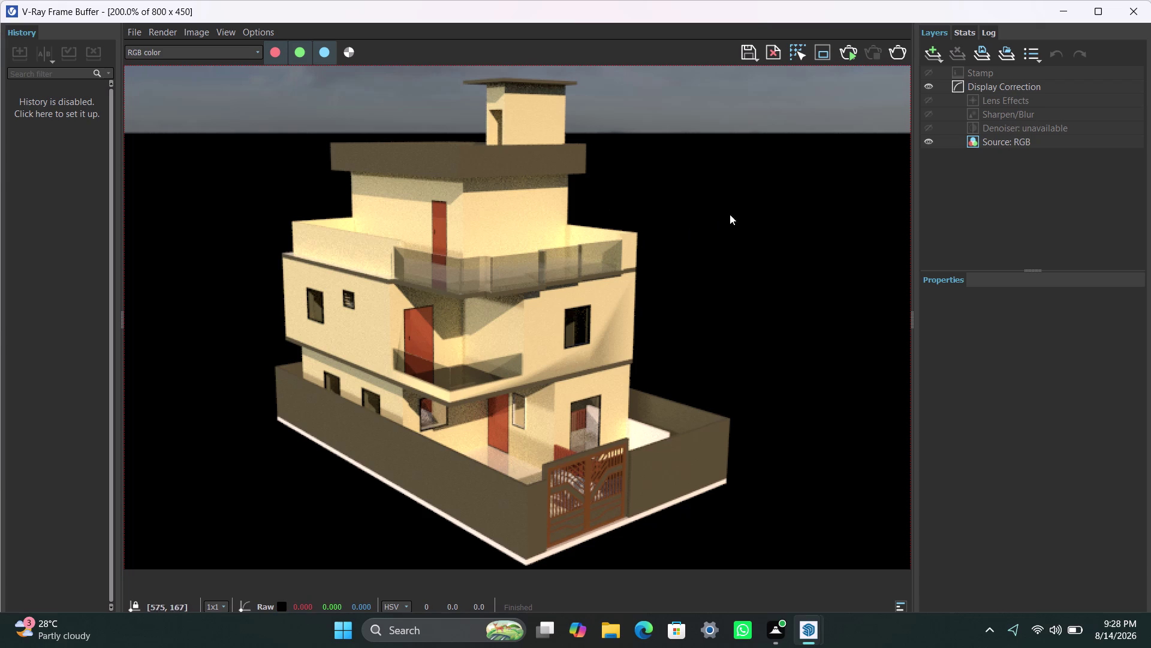
scroll(down, 3)
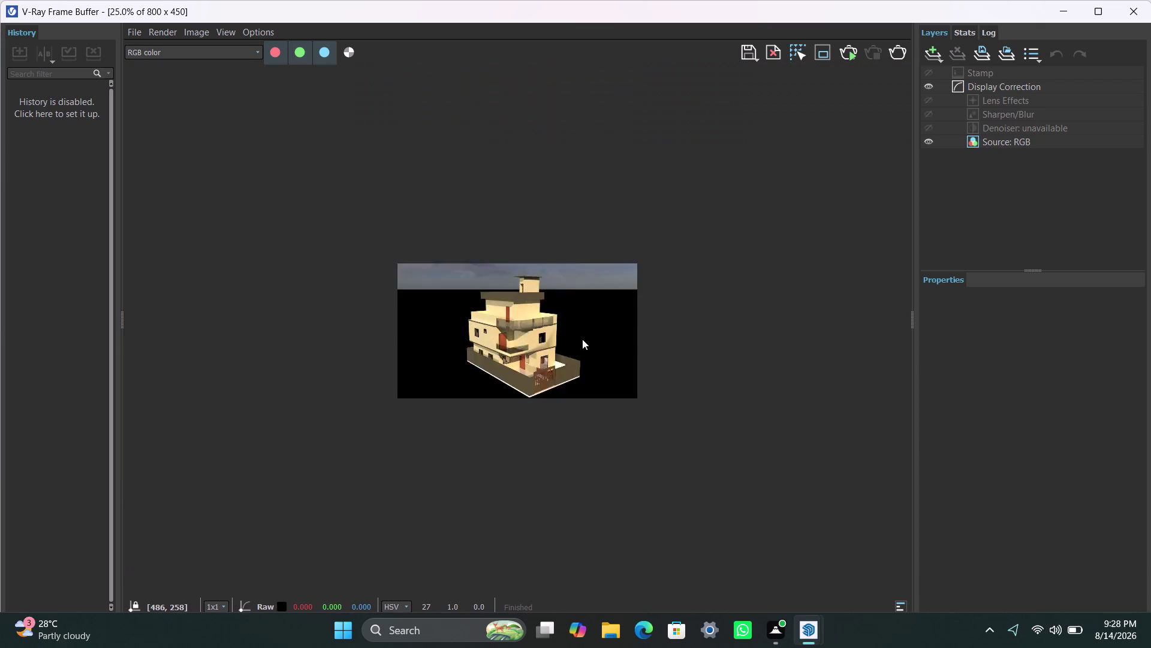
Zoom and pan around the finished corner render, then start a fresh render.
scroll(up, 3)
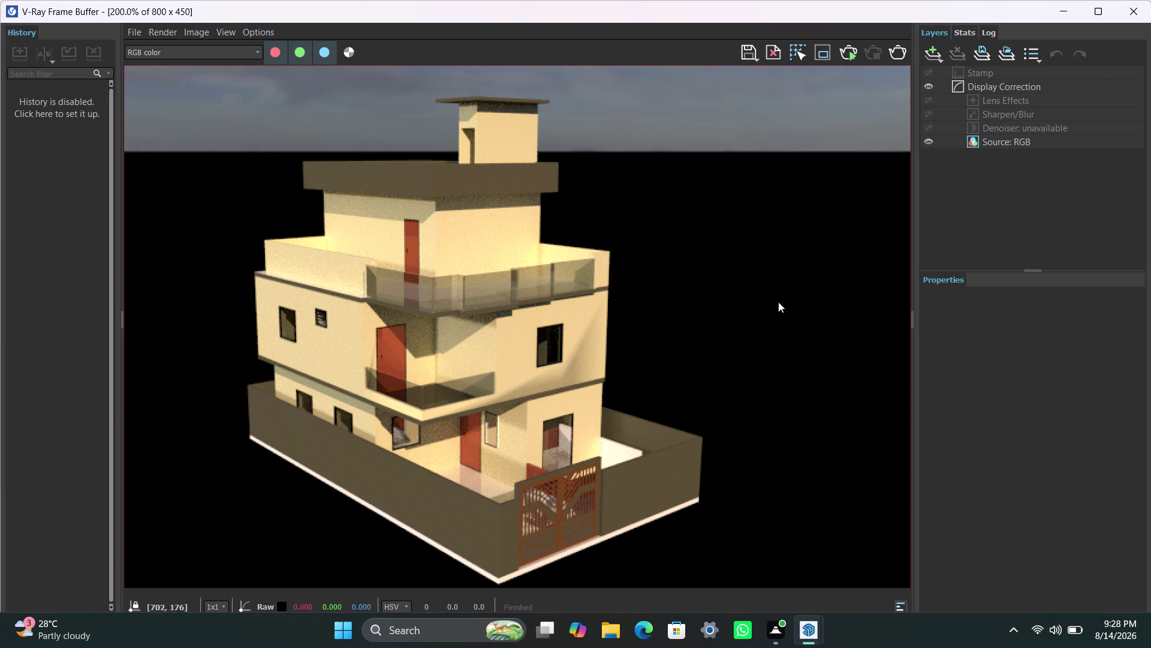
scroll(down, 3)
scroll(up, 3)
scroll(down, 3)
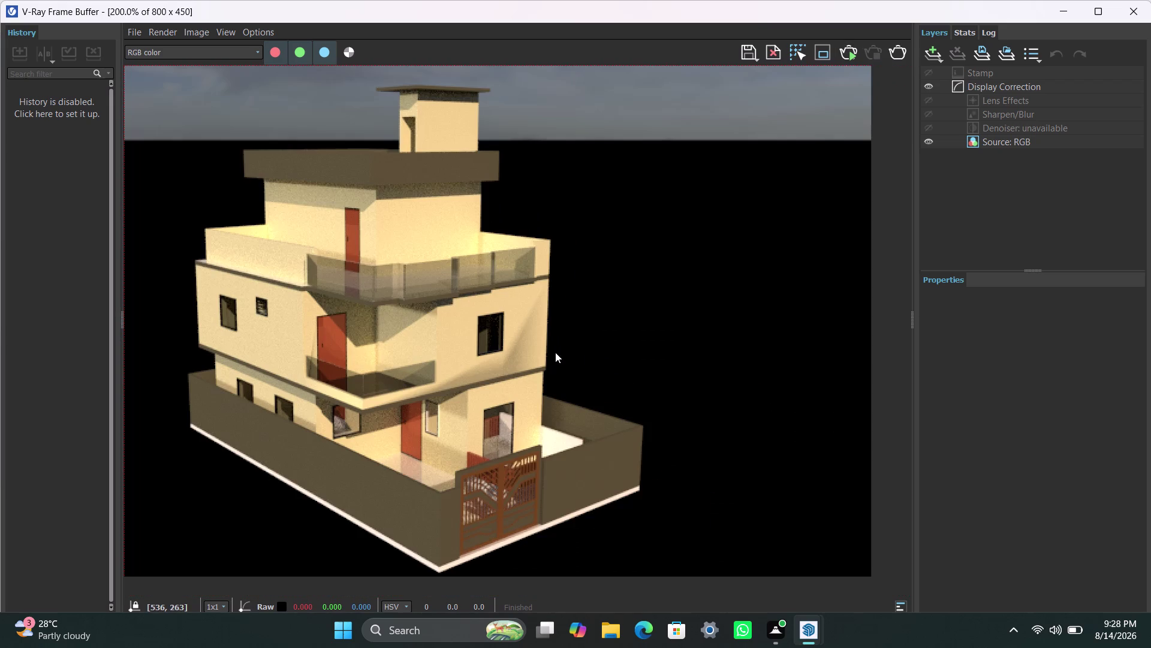
middle_drag(571, 351, 605, 354)
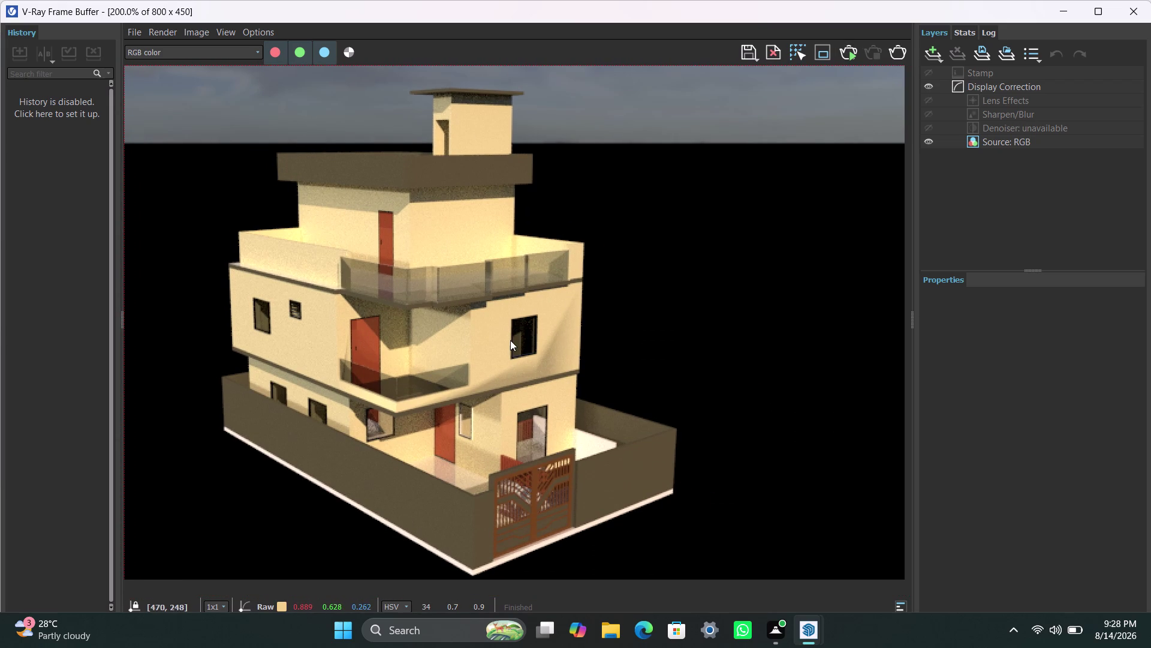
scroll(up, 3)
scroll(down, 3)
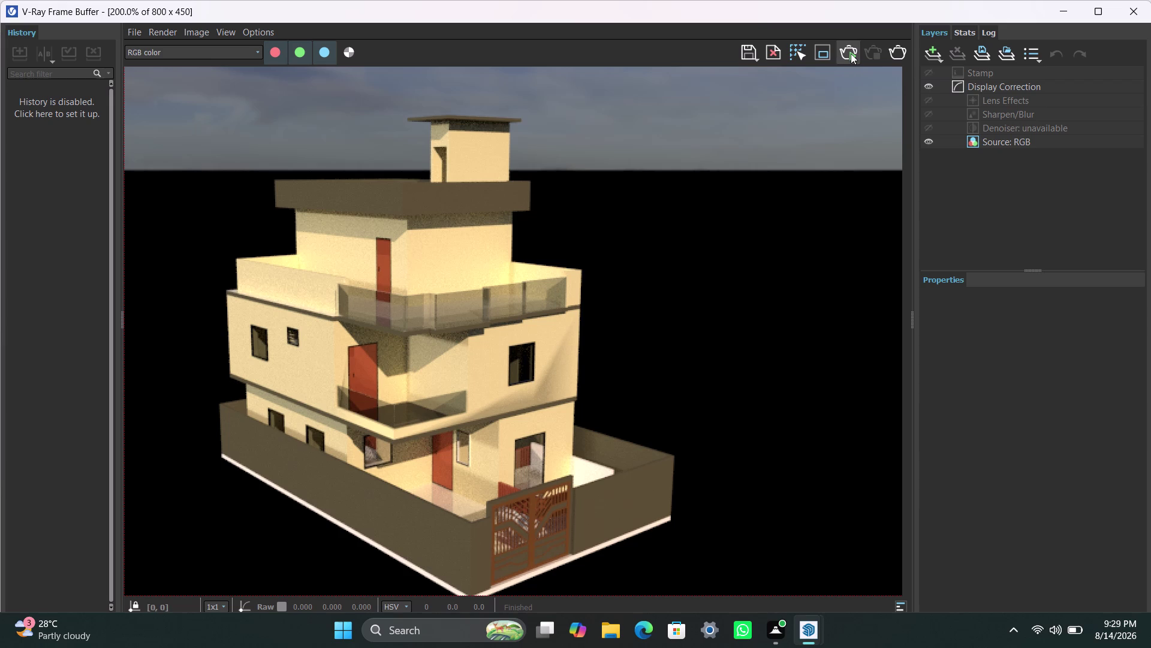
click(852, 53)
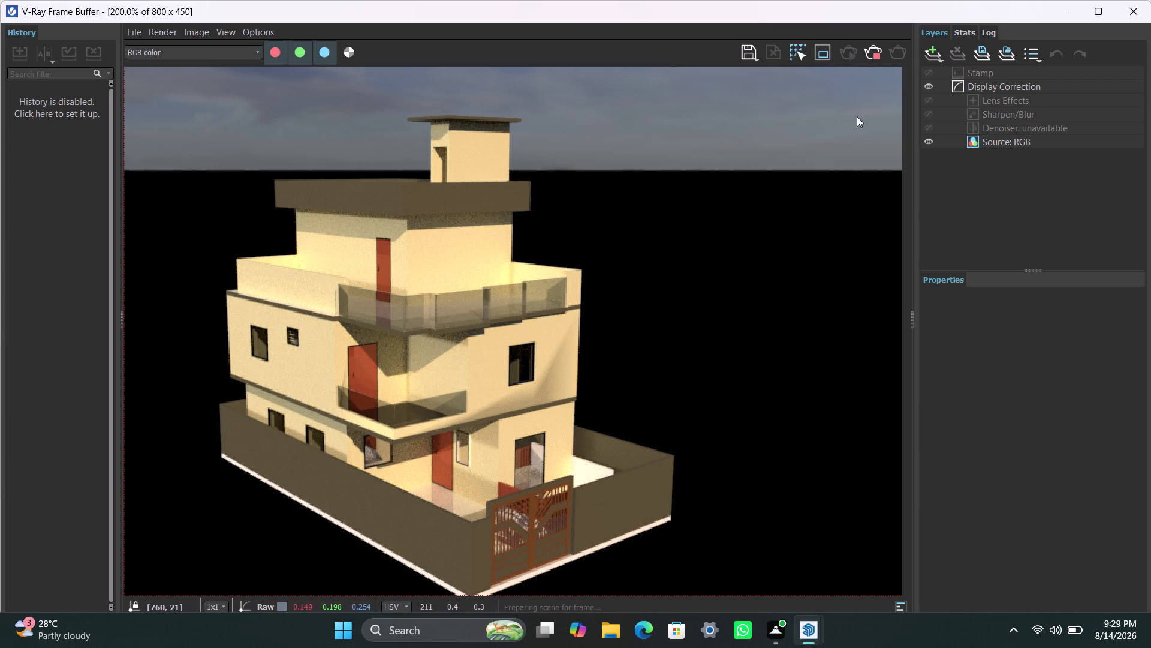
Inspect the grainier re-rendered duplex by zooming between 100% and 200%.
click(873, 55)
scroll(down, 3)
scroll(up, 3)
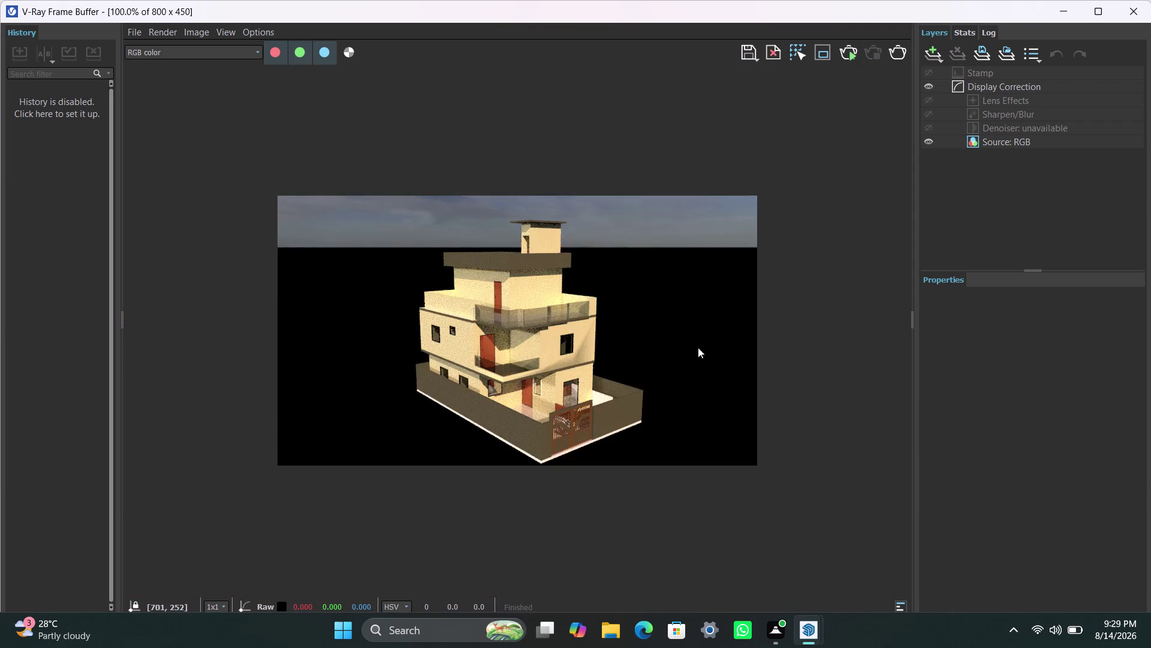
scroll(up, 3)
scroll(down, 3)
scroll(up, 3)
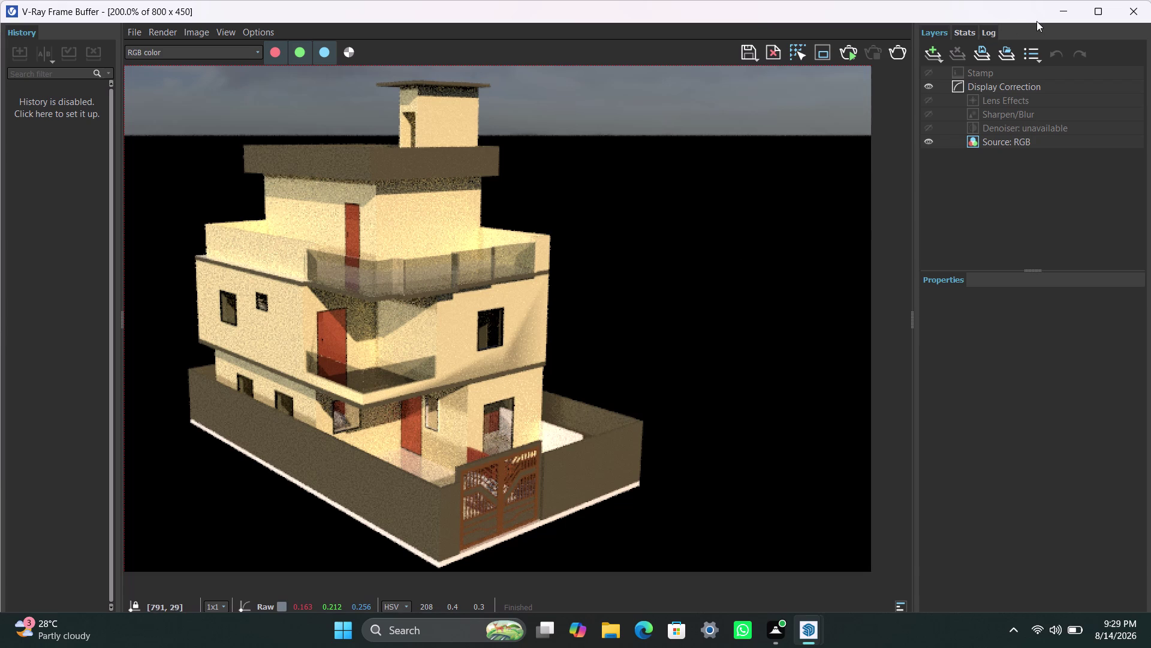
right_drag(1036, 22, 1038, 29)
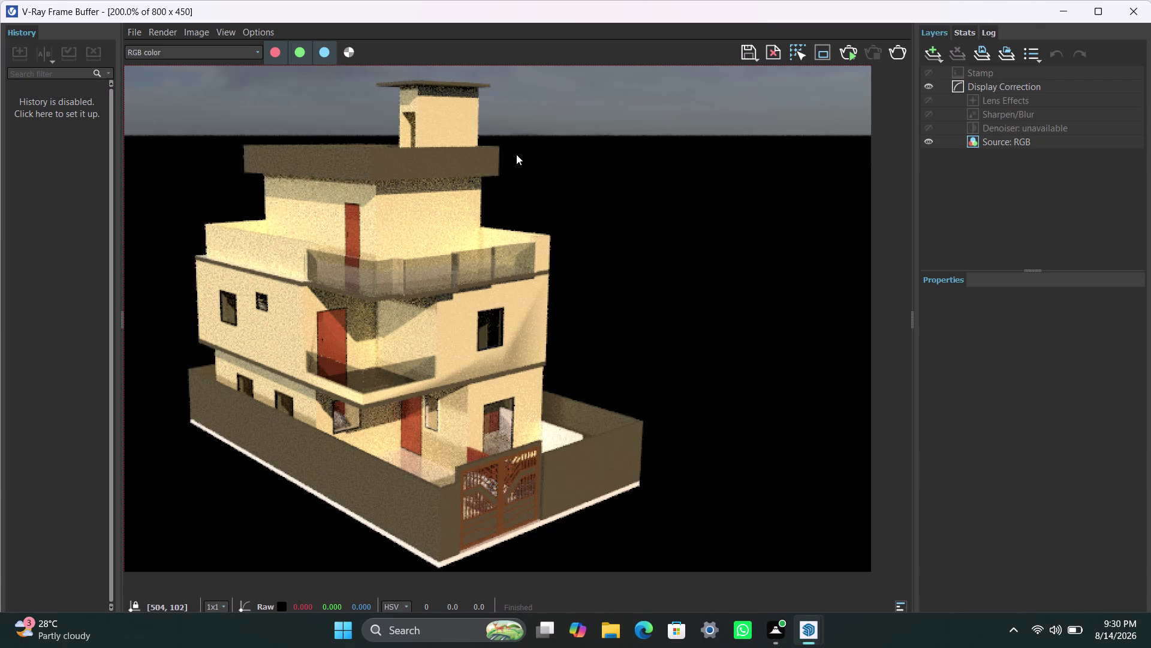
key(F3)
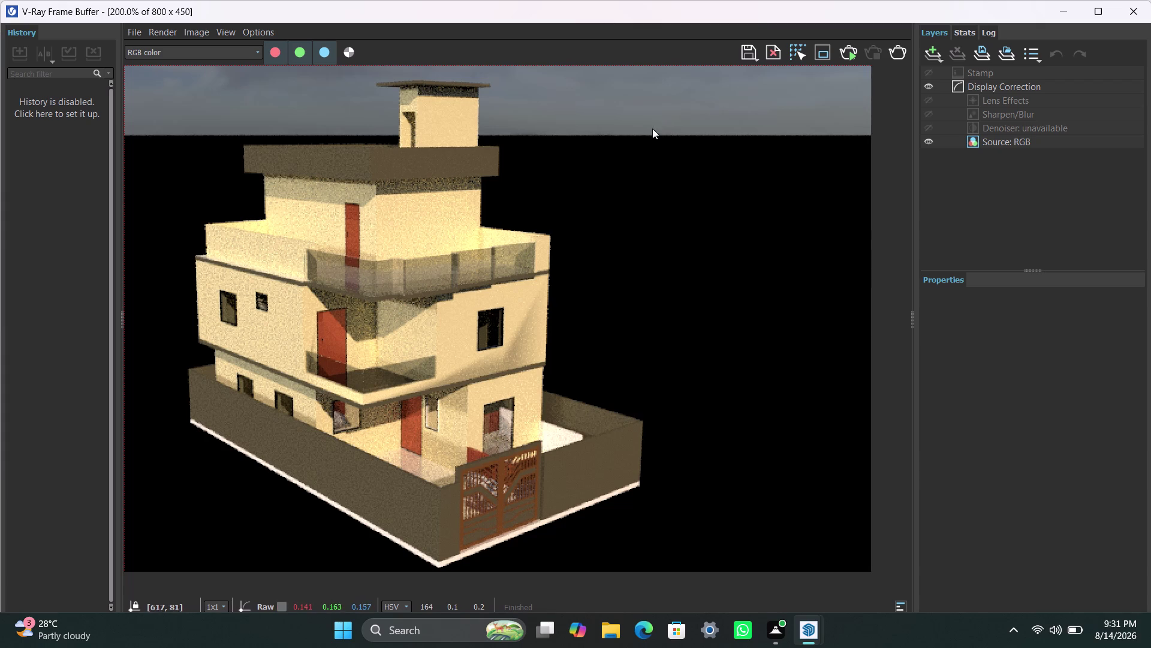
click(847, 55)
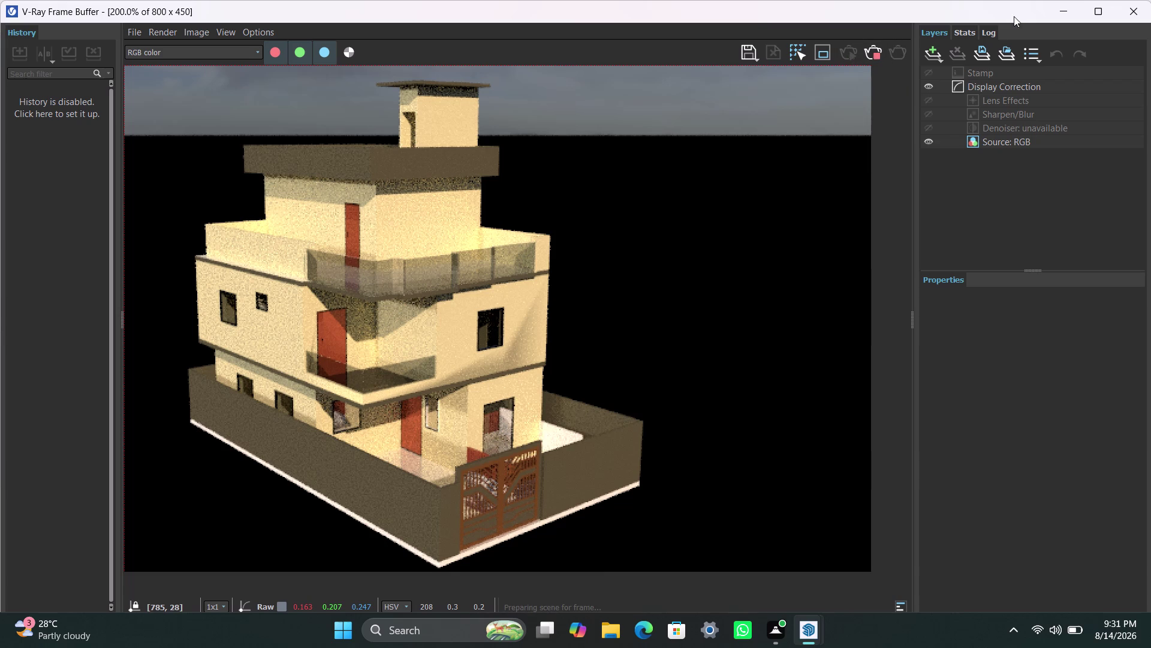
Return to SketchUp and open the V-Ray Asset Editor's render Settings tab.
click(1060, 10)
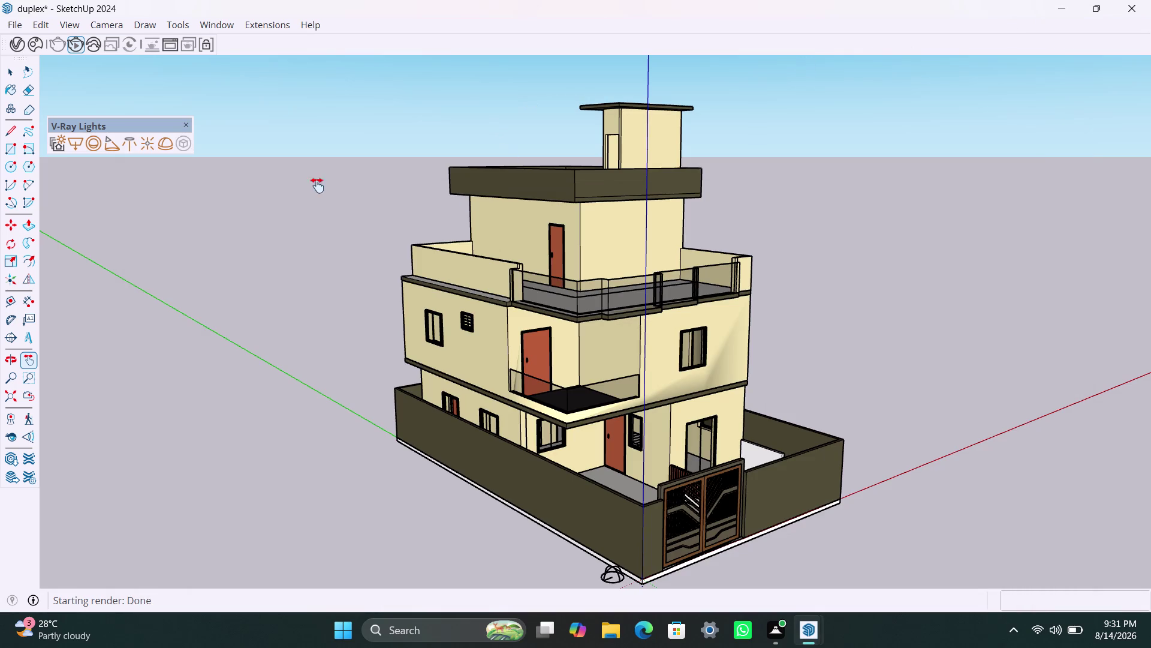
click(14, 42)
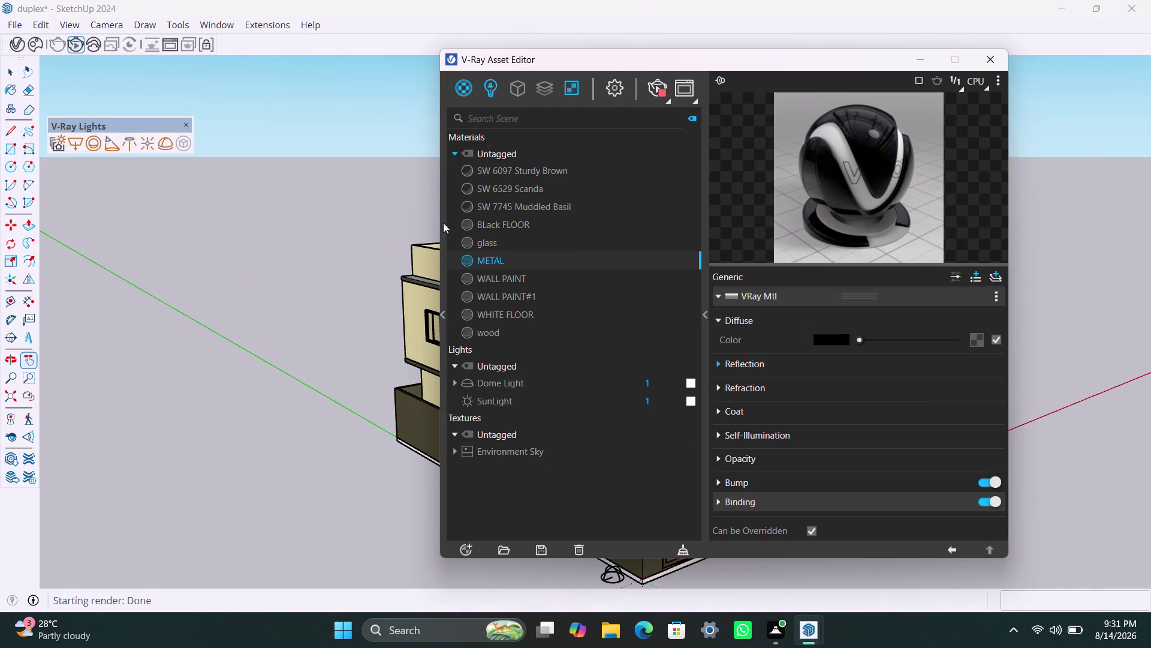
click(609, 92)
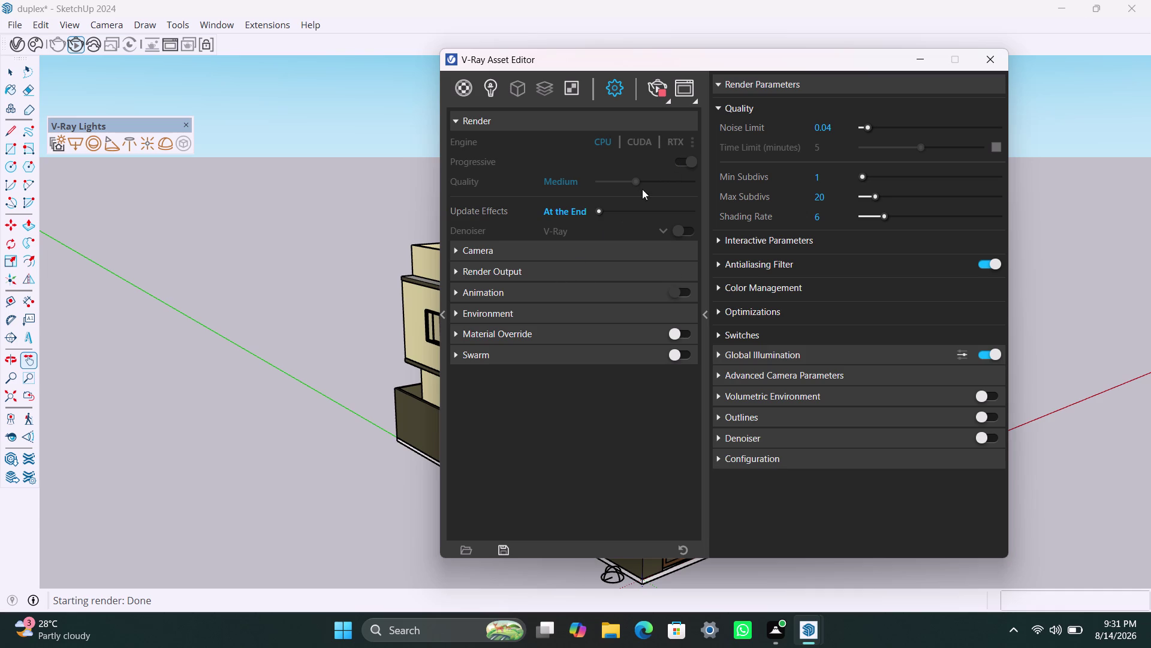
Enable Progressive rendering in the Render settings.
scroll(up, 3)
scroll(up, 3)
click(463, 117)
click(462, 117)
click(583, 186)
click(688, 159)
triple_click(610, 139)
scroll(up, 3)
click(639, 180)
drag(639, 180, 719, 190)
Raise render Quality to High+ and expand the Render Output section.
scroll(up, 3)
click(661, 93)
drag(633, 178, 684, 185)
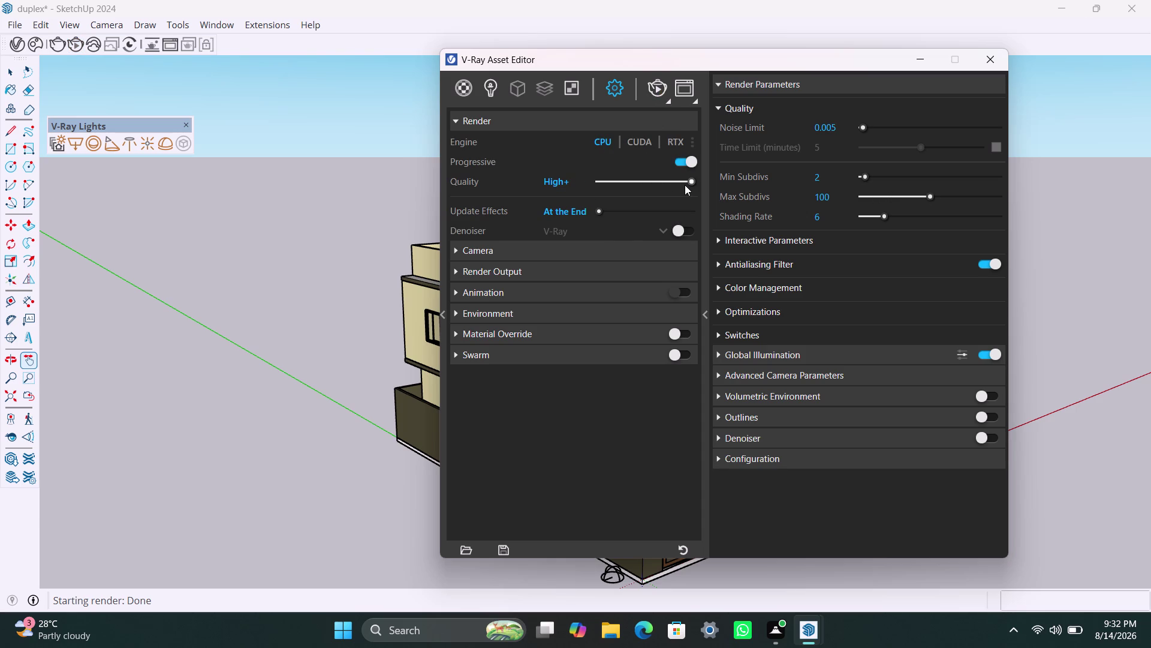
drag(684, 184, 685, 185)
click(461, 278)
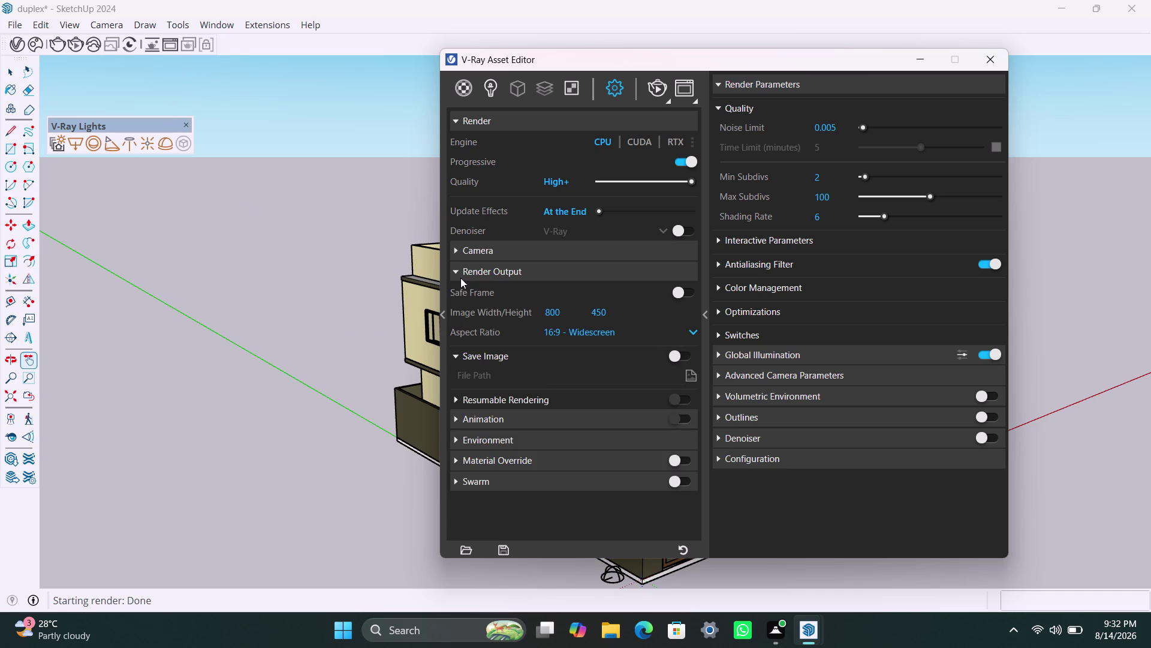
click(569, 309)
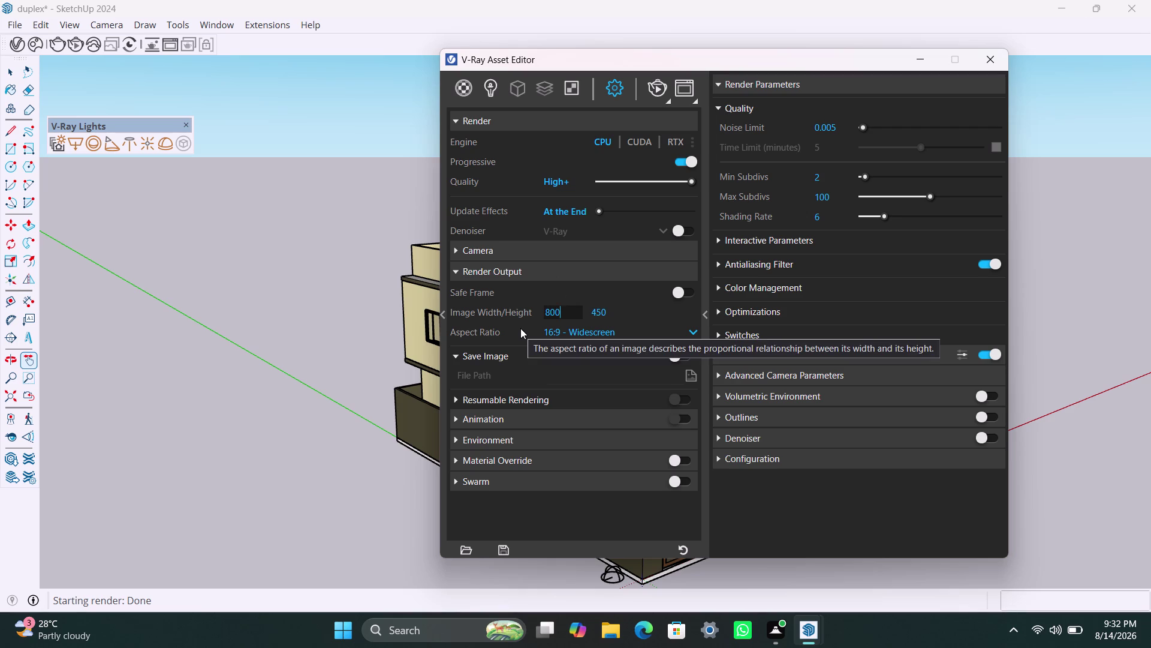
Set the render output size to 1500 × 1125.
drag(566, 309, 539, 314)
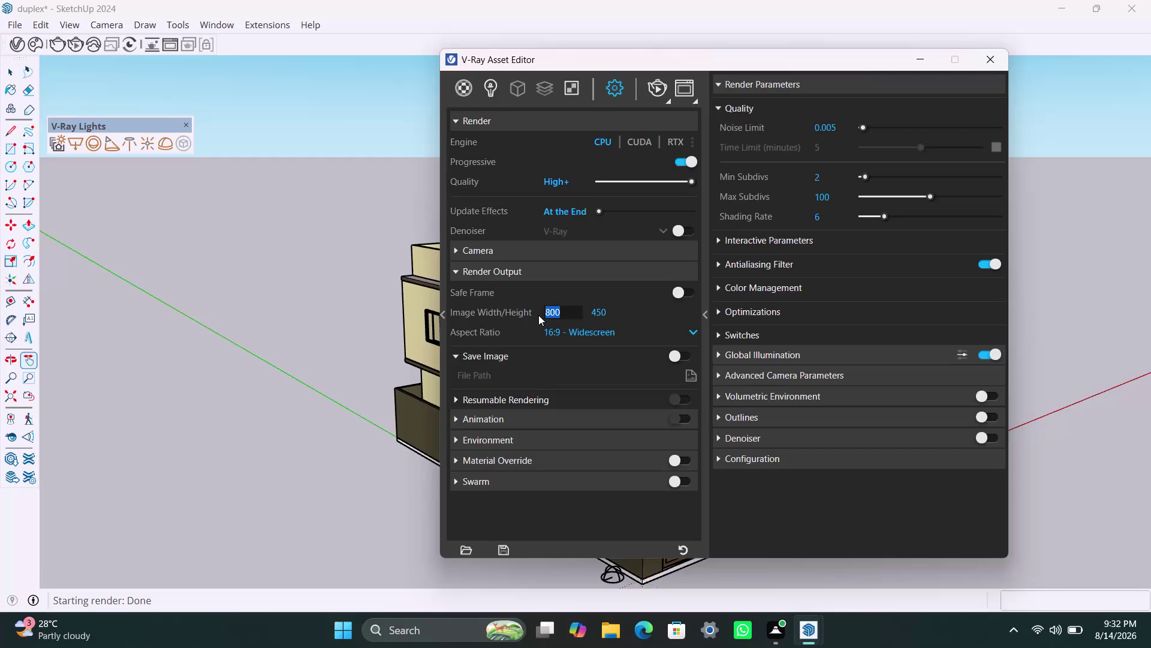
drag(539, 315, 538, 315)
text(150)
text(0)
drag(616, 308, 583, 311)
text(11)
text(25)
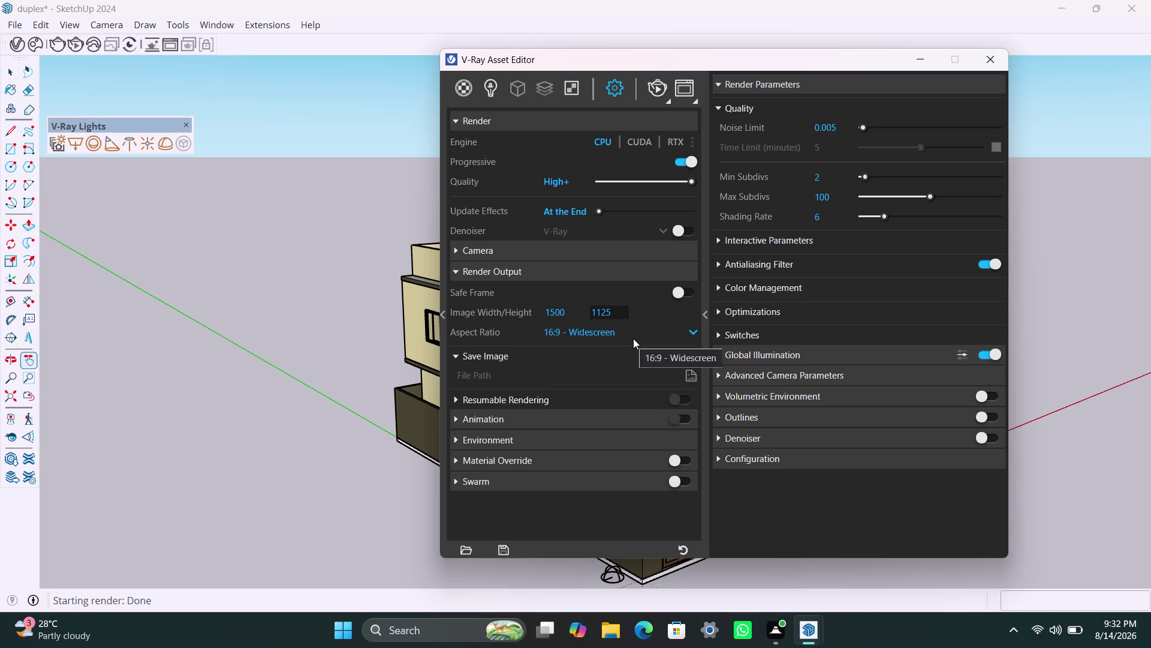
Turn on Safe Frame and switch the Aspect Ratio to Custom.
click(633, 338)
click(678, 294)
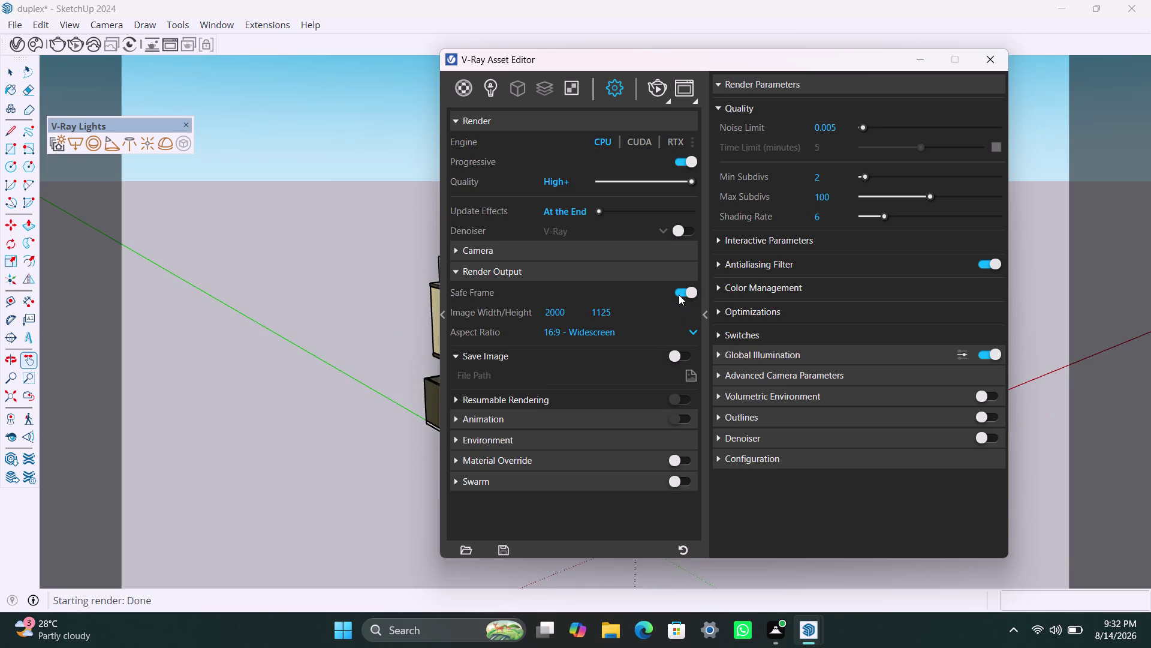
click(694, 329)
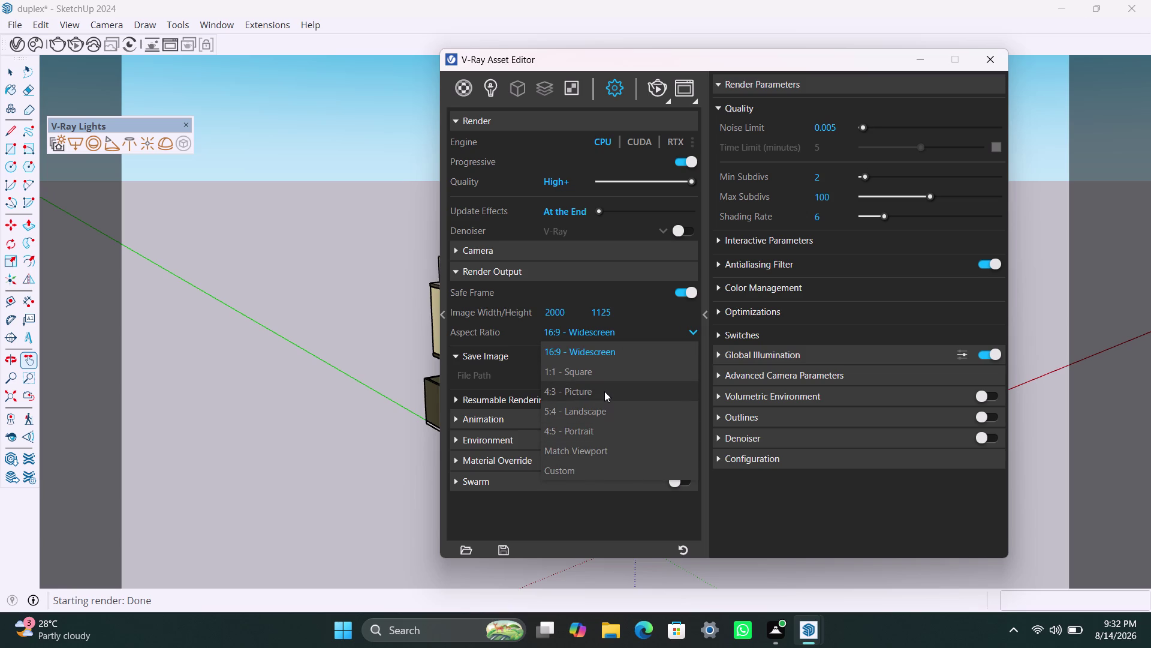
click(599, 460)
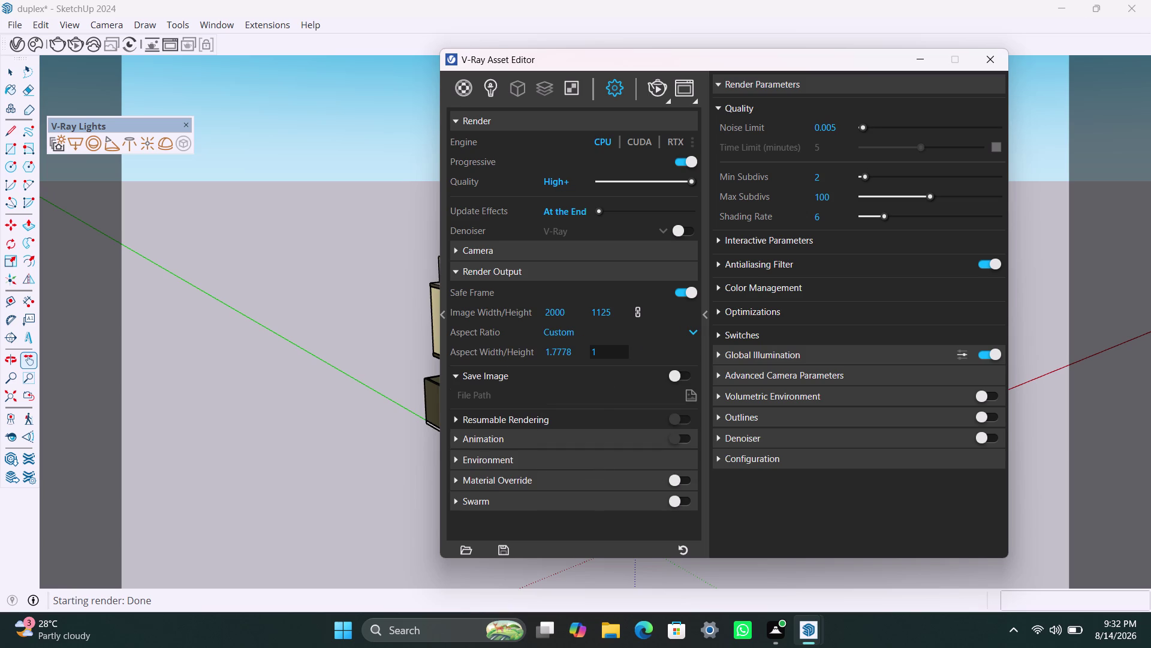
Enter a custom aspect ratio of 1.3333 and turn on Save Image.
click(572, 347)
key(BackSpace)
key(BackSpace)
key(BackSpace)
key(BackSpace)
text(333)
key(3)
click(679, 376)
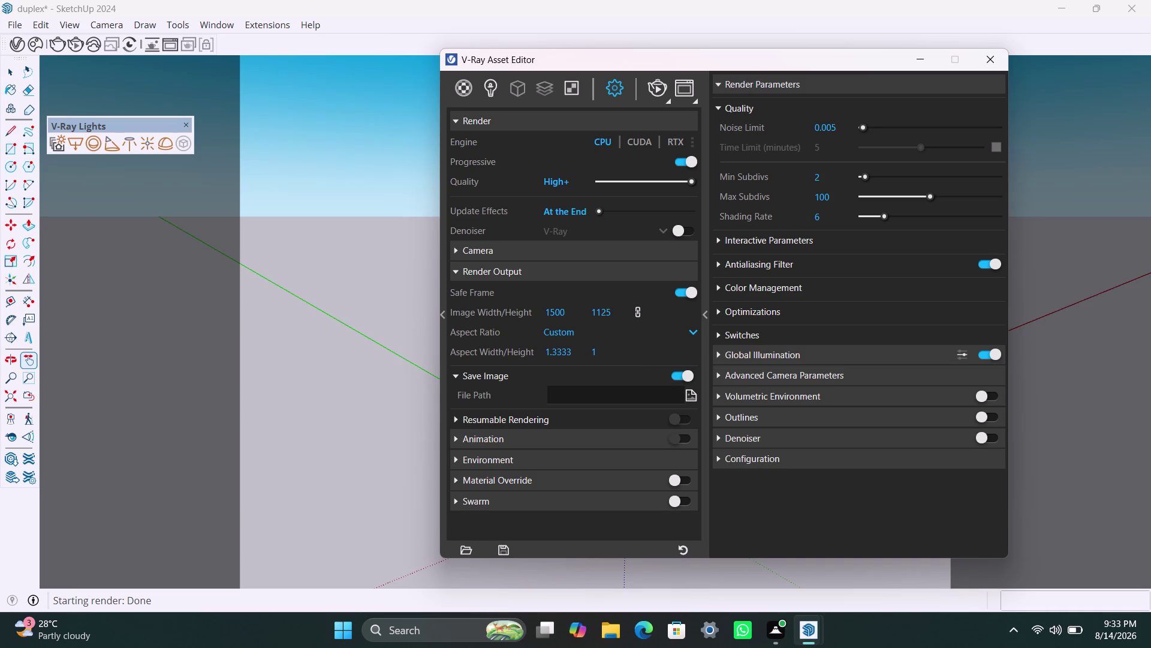
Set the render save path to 'duplex' as a PNG in the OneDrive folder.
click(692, 392)
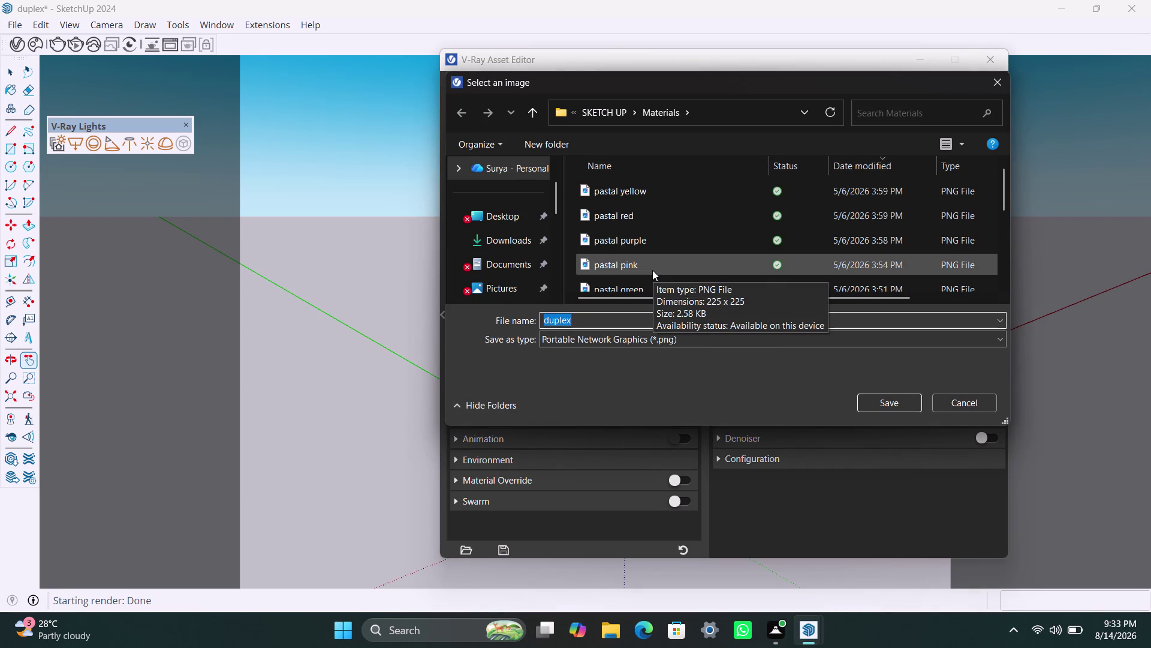
scroll(down, 3)
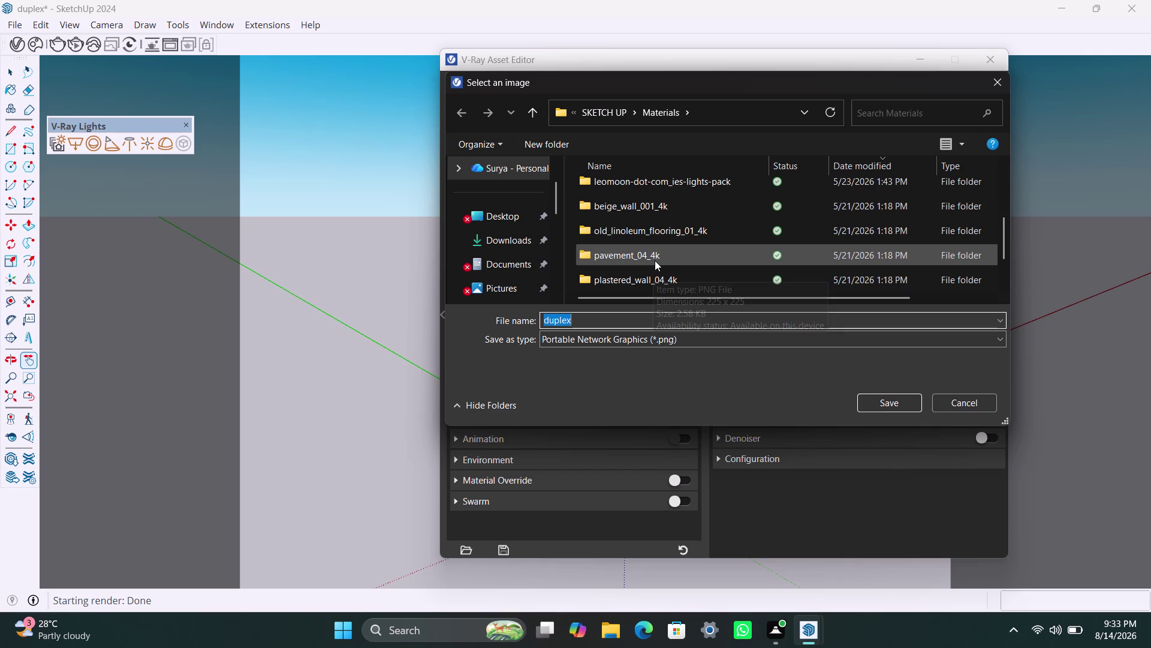
scroll(down, 3)
scroll(up, 3)
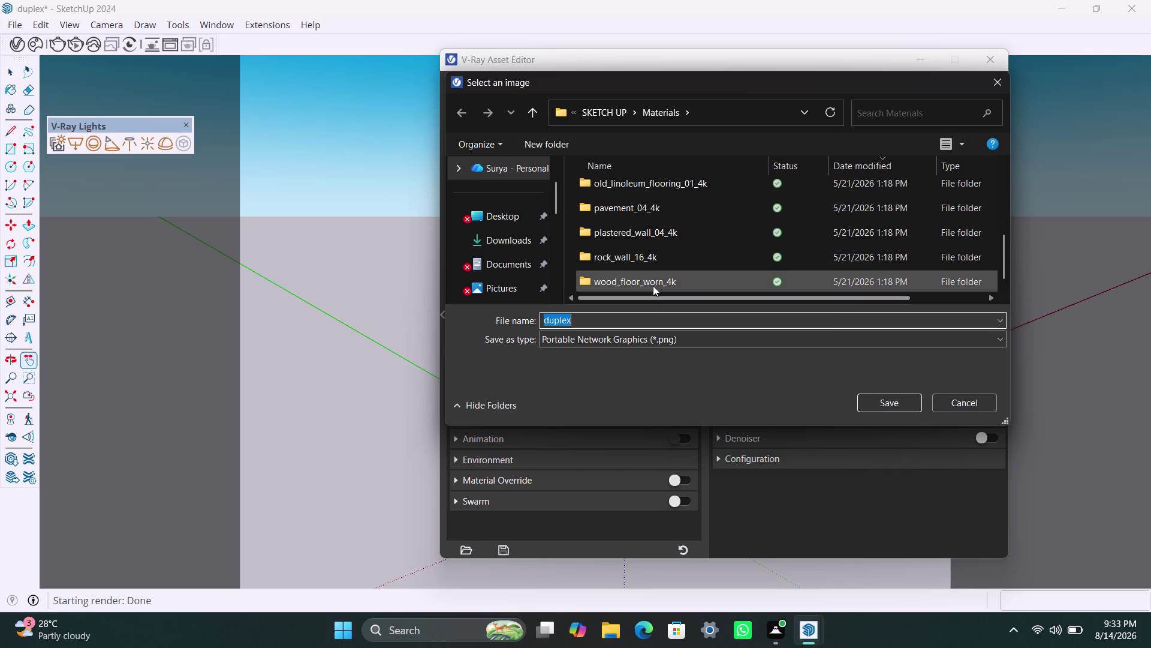
scroll(down, 3)
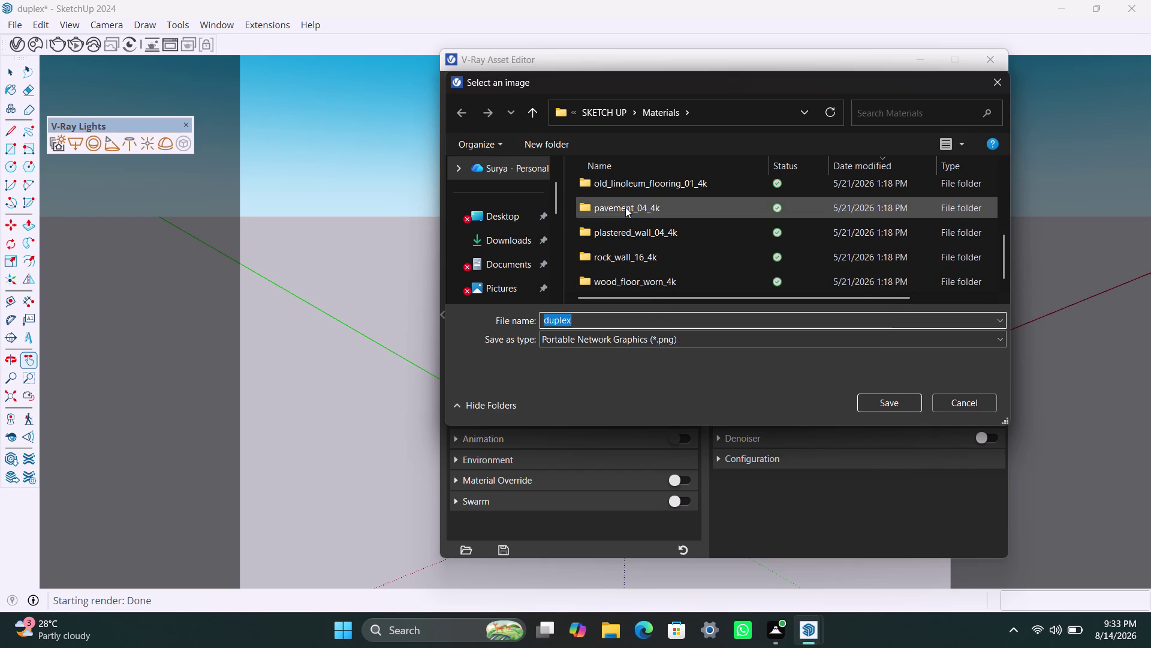
scroll(up, 3)
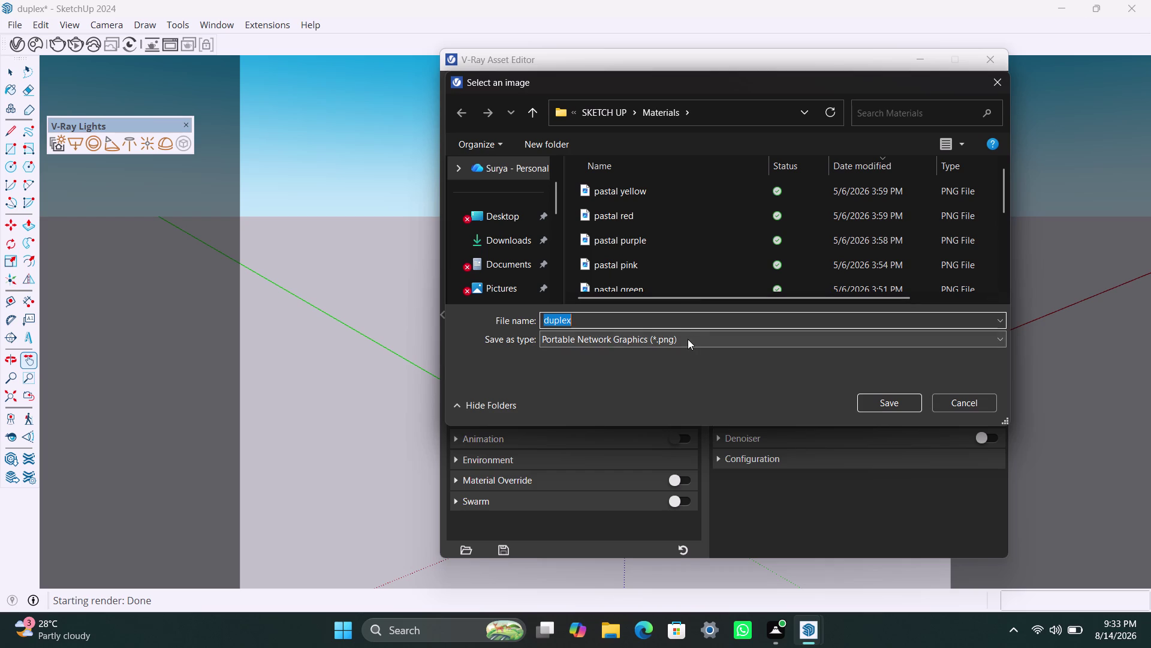
click(887, 400)
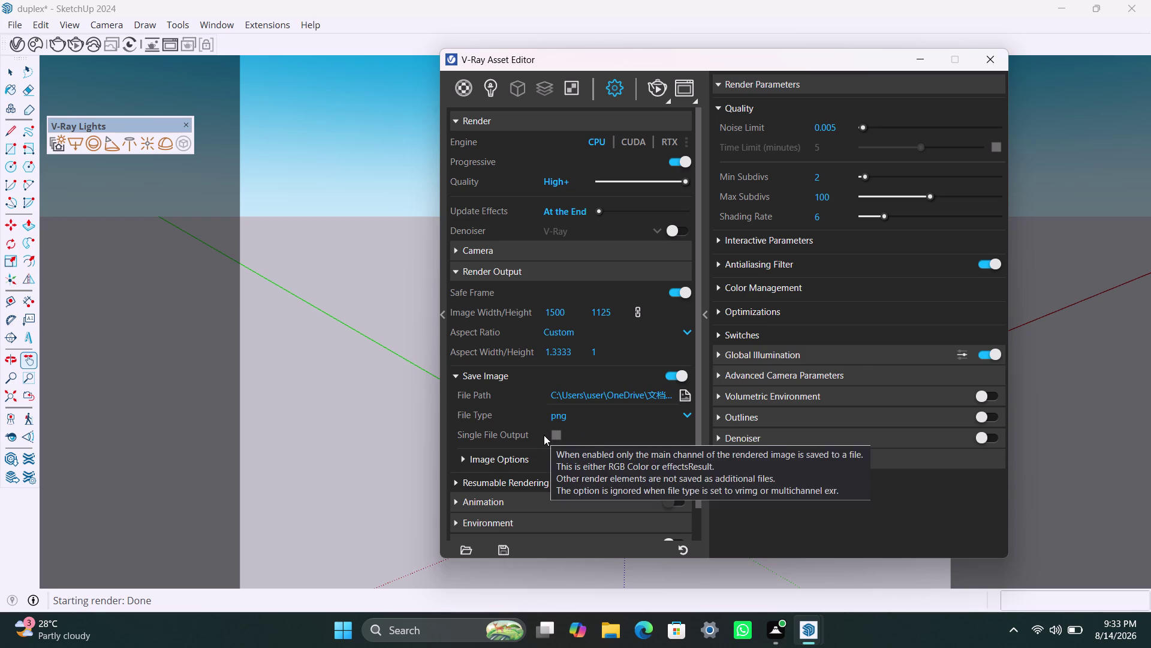
Expand the Environment settings, showing the black background and GI, reflection and refraction slots.
scroll(down, 3)
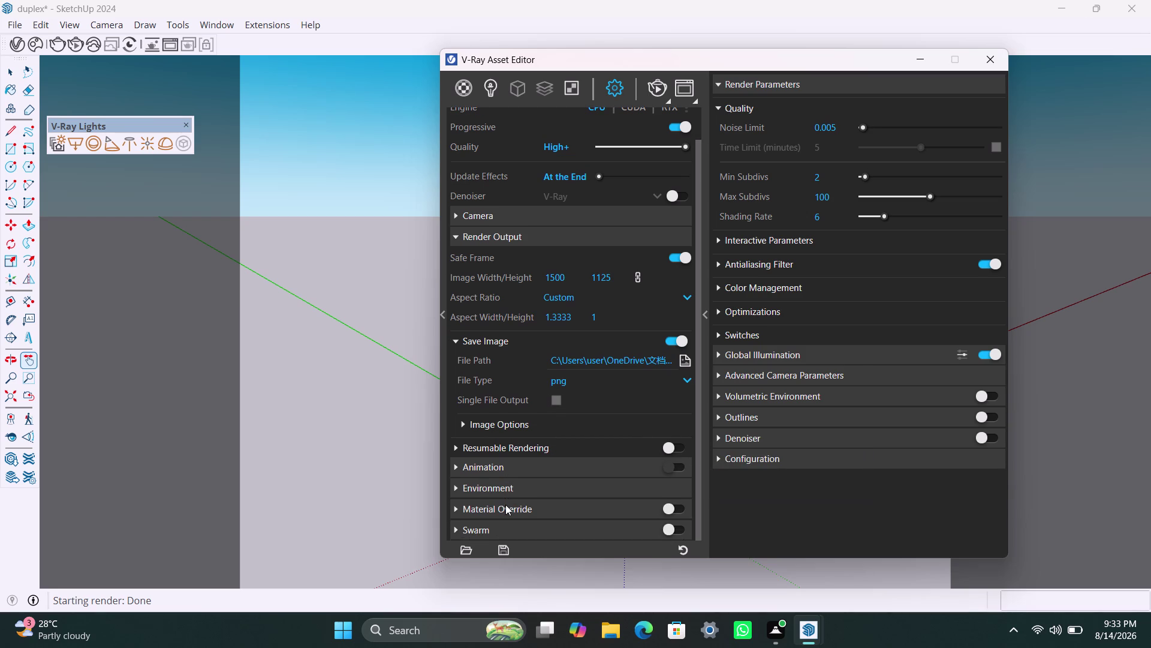
click(461, 484)
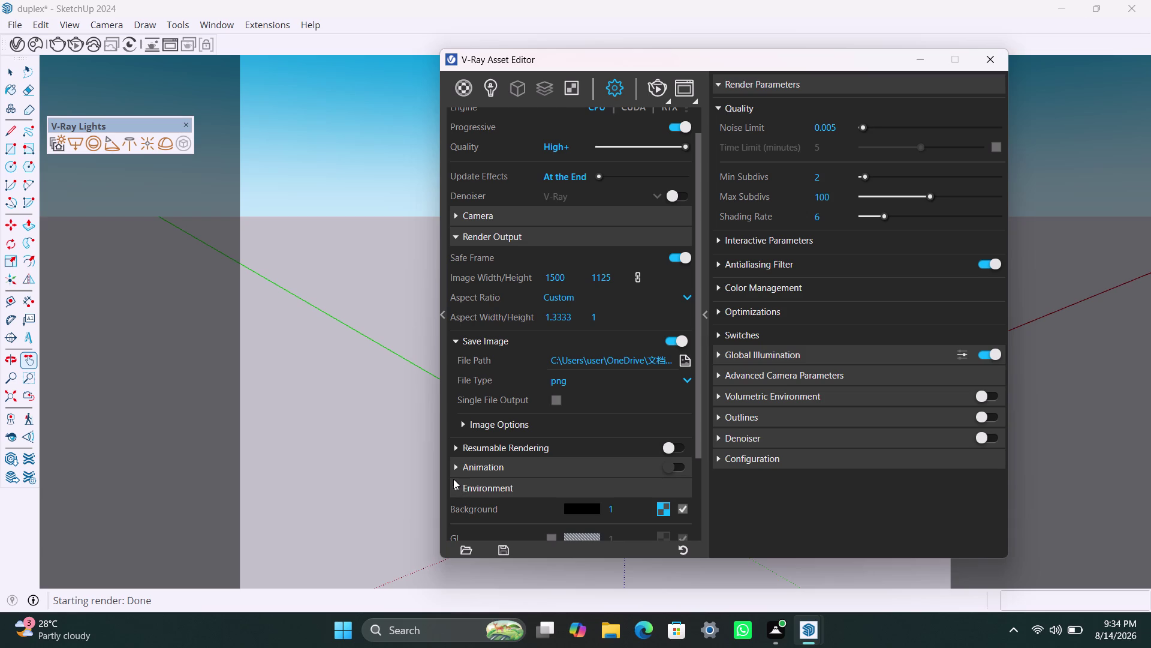
scroll(down, 3)
scroll(up, 3)
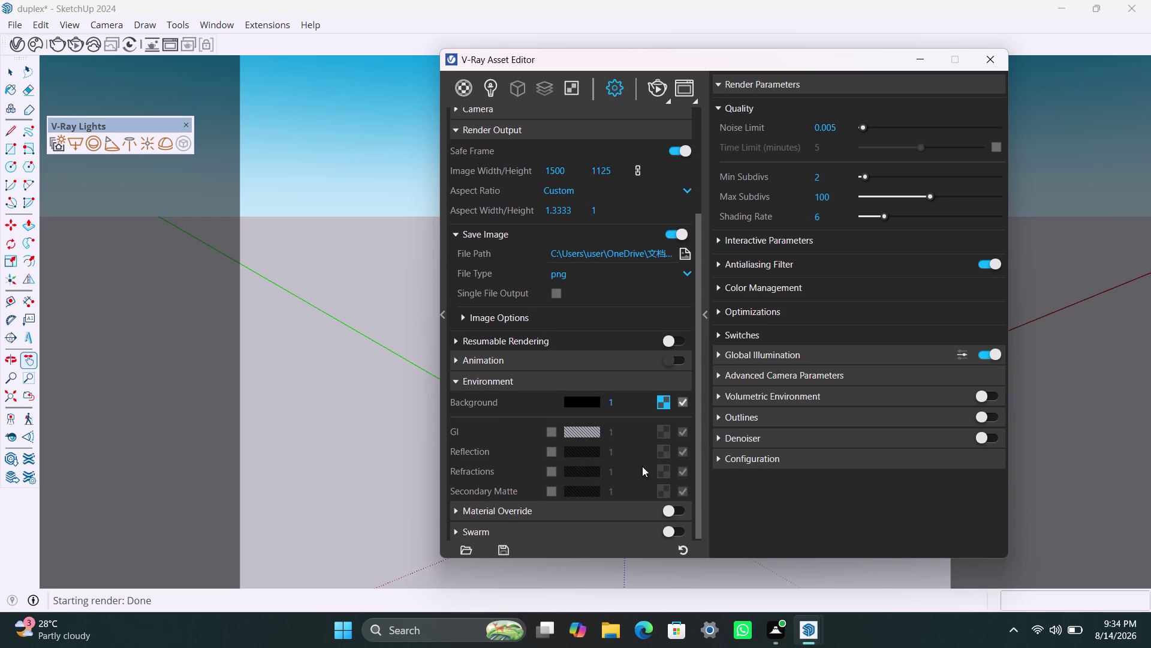
click(664, 395)
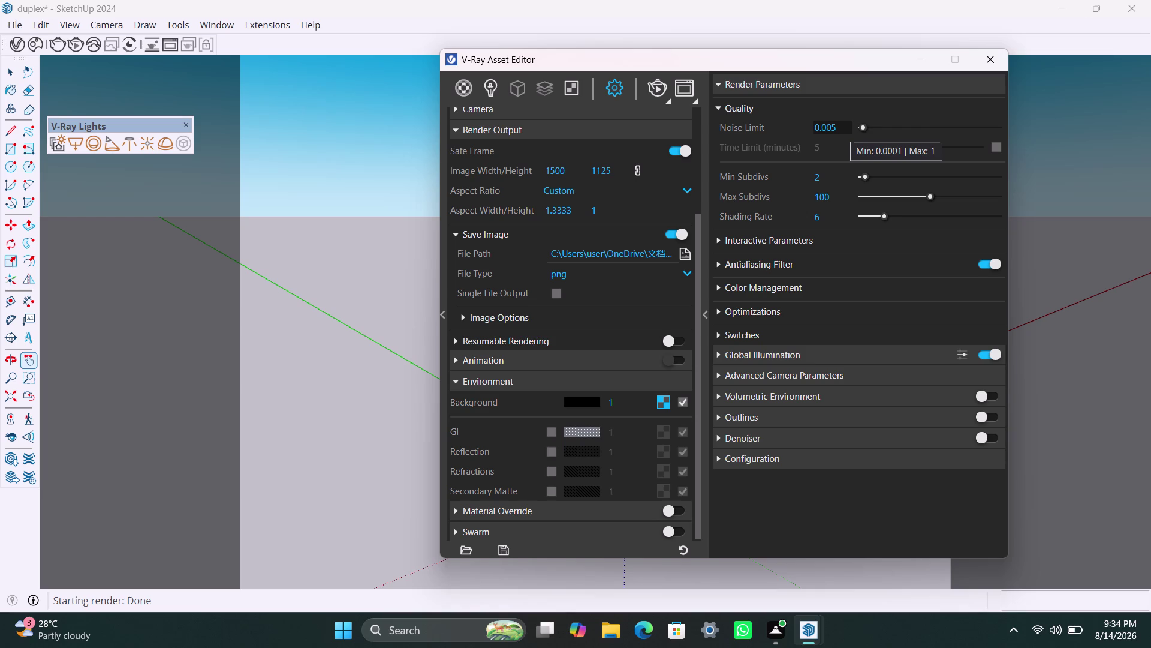
Set the V-Ray Noise Limit to 0.01 and Max Subdivs to 64.
double_click(842, 130)
drag(841, 130, 825, 131)
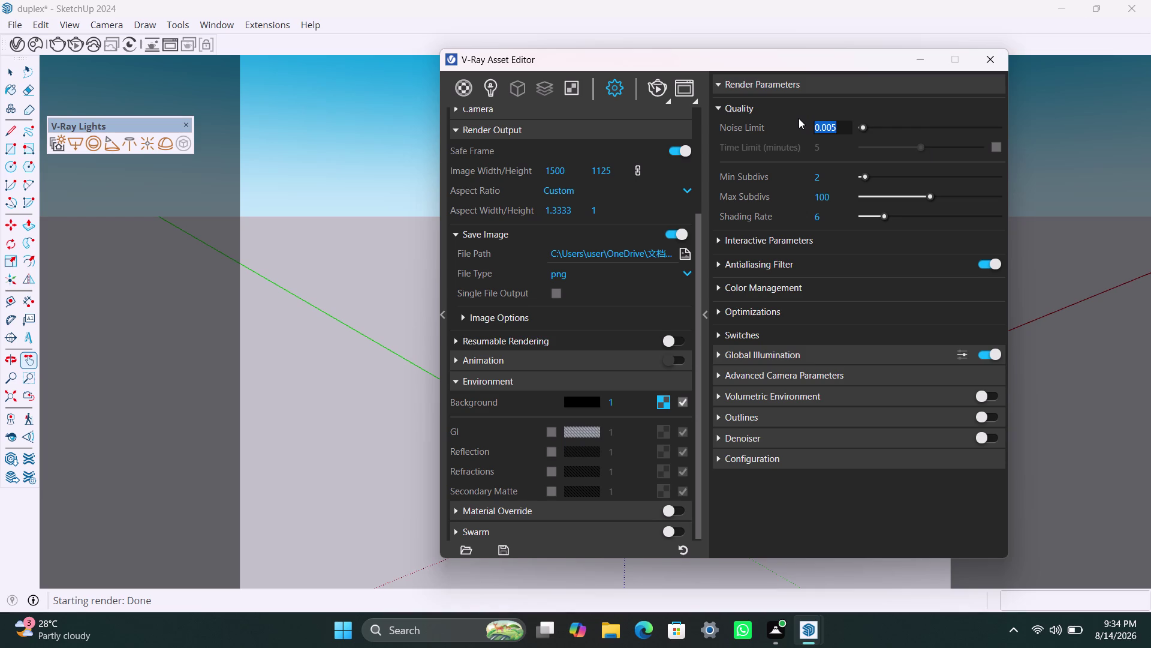
text(0.)
text(01)
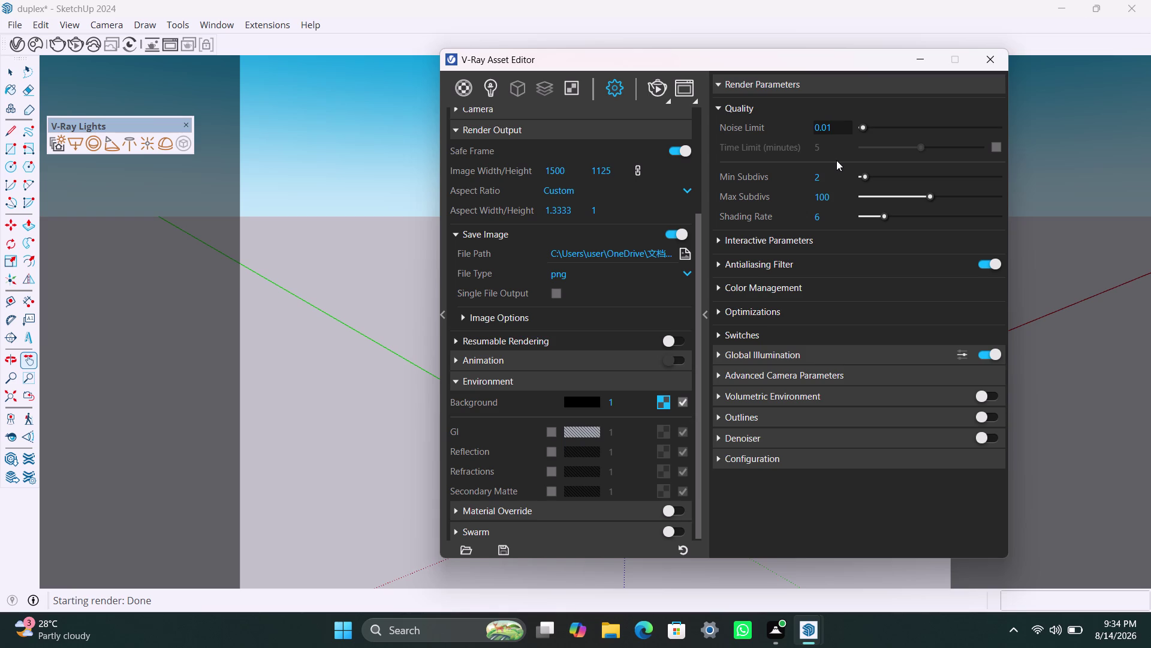
click(831, 149)
drag(844, 192, 807, 195)
text(64)
scroll(down, 3)
click(725, 350)
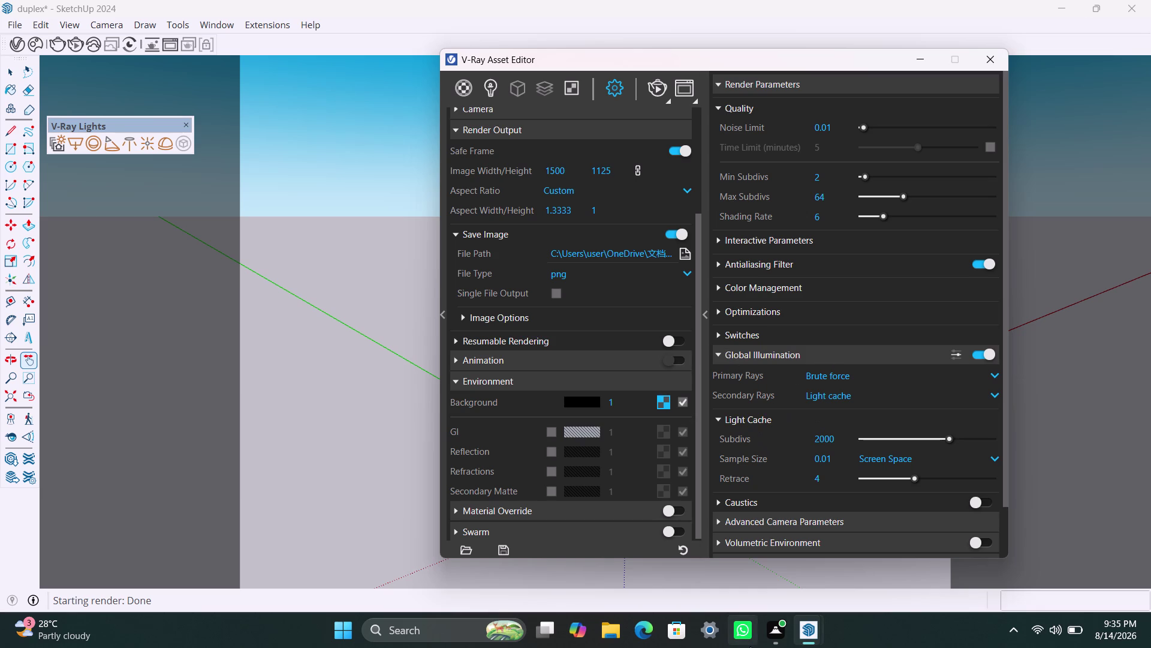
Set the Light Cache Subdivs to 1500.
scroll(up, 3)
right_drag(603, 644, 74, 647)
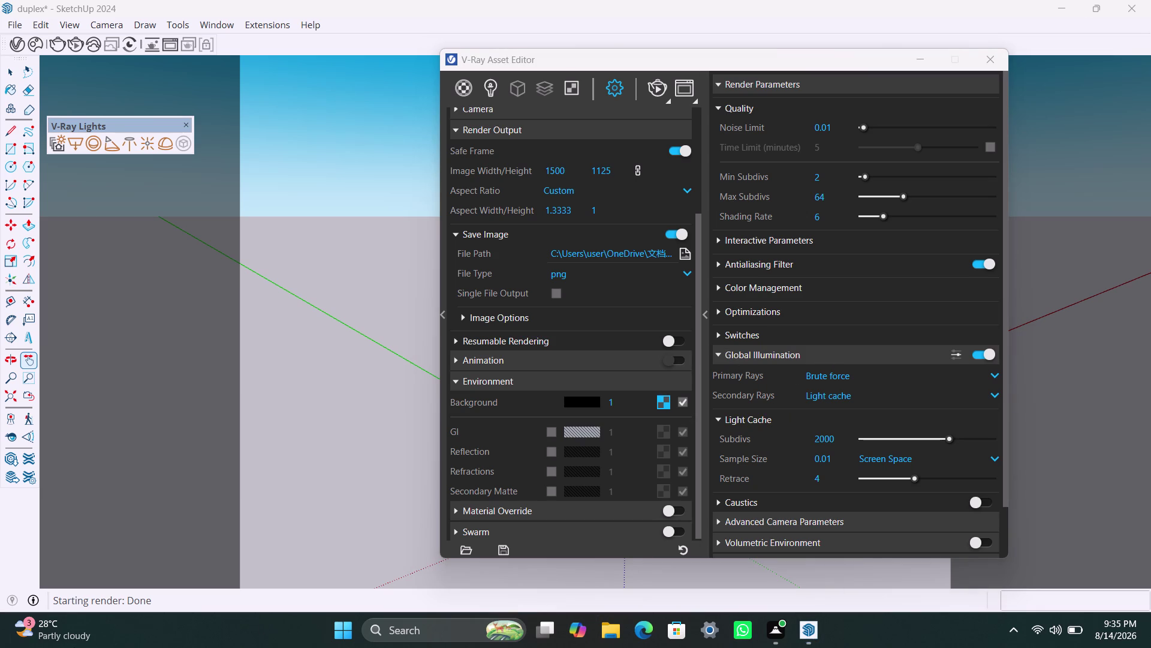
right_click(74, 647)
right_drag(74, 647, 54, 646)
right_drag(53, 644, 44, 639)
right_drag(14, 591, 0, 530)
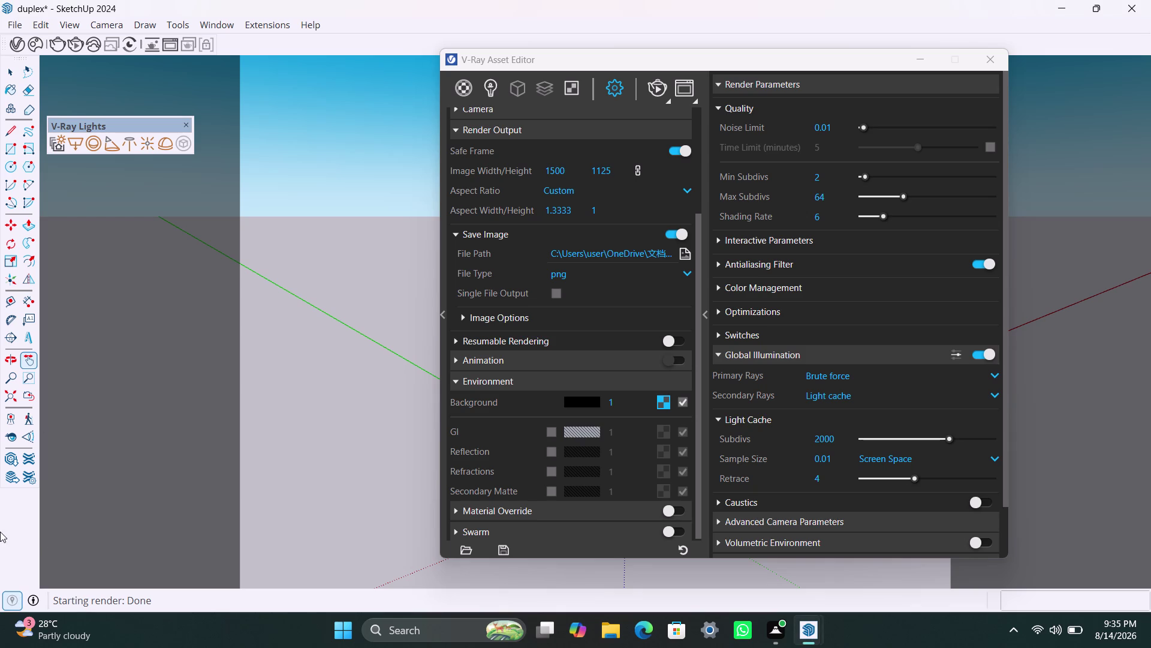
right_drag(0, 530, 686, 400)
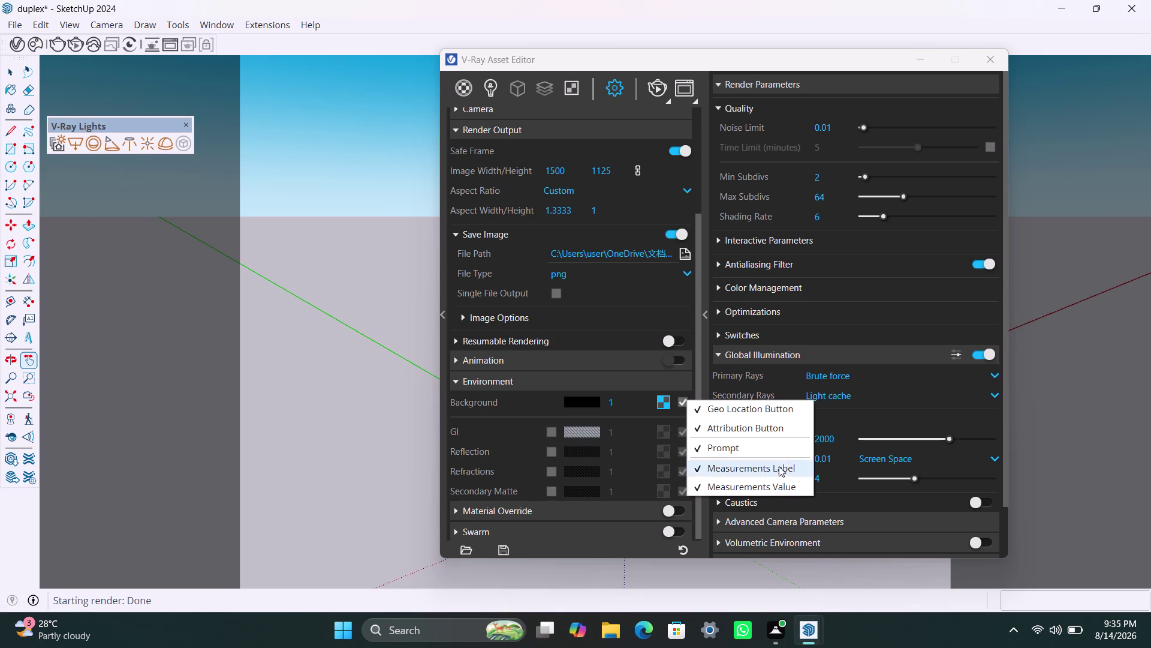
double_click(850, 433)
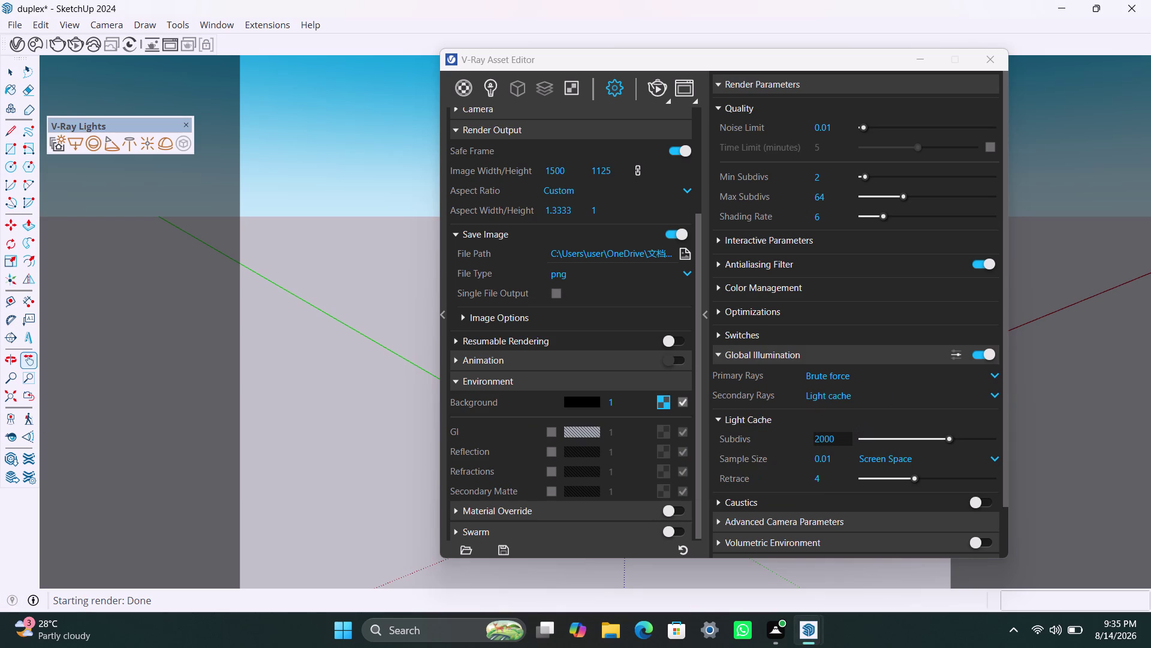
drag(850, 433, 826, 436)
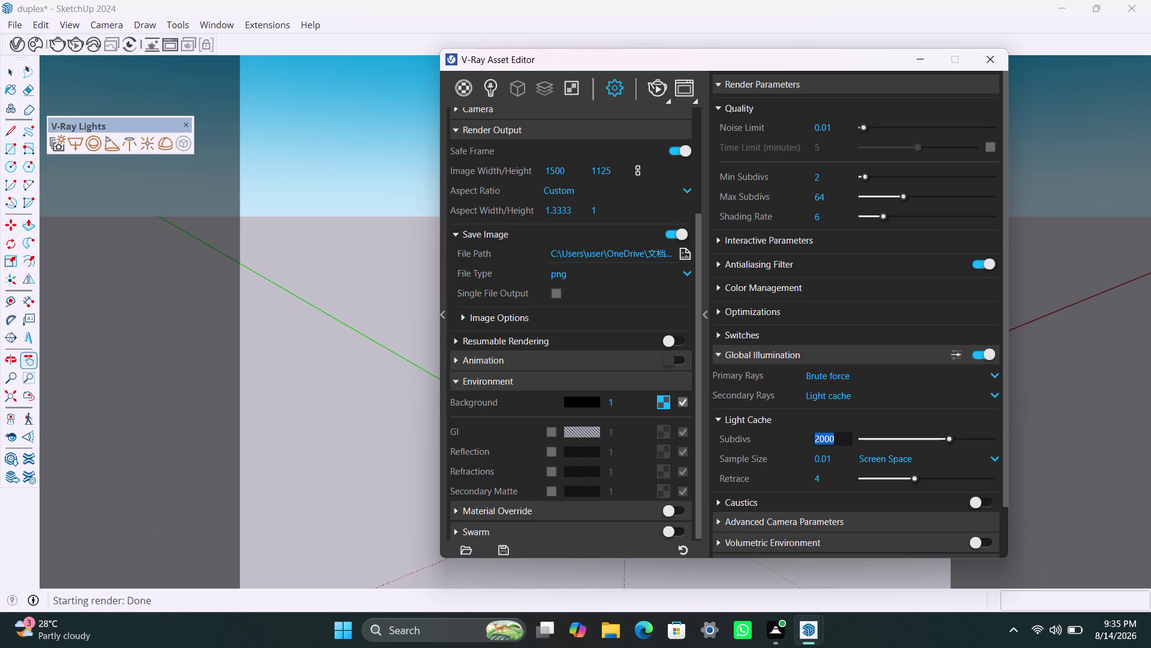
text(1500)
Set Light Cache Retrace to 3 and move on to the Environment Sky settings.
drag(696, 434, 666, 420)
right_drag(805, 472, 804, 481)
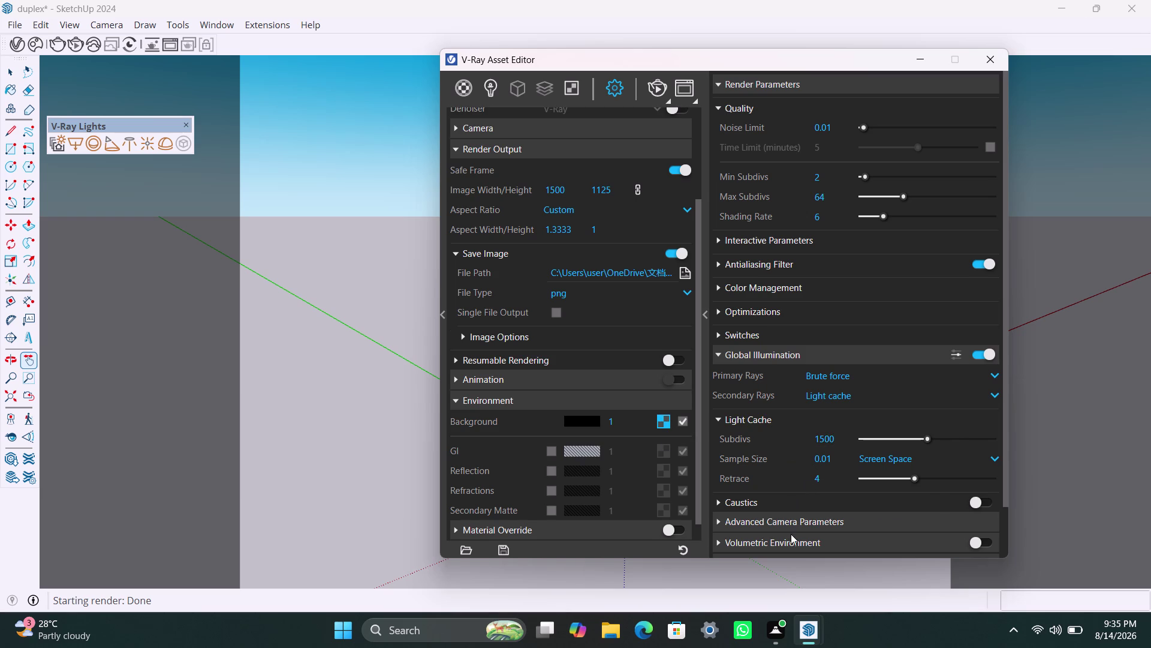
double_click(825, 483)
key(3)
scroll(down, 3)
scroll(down, 3)
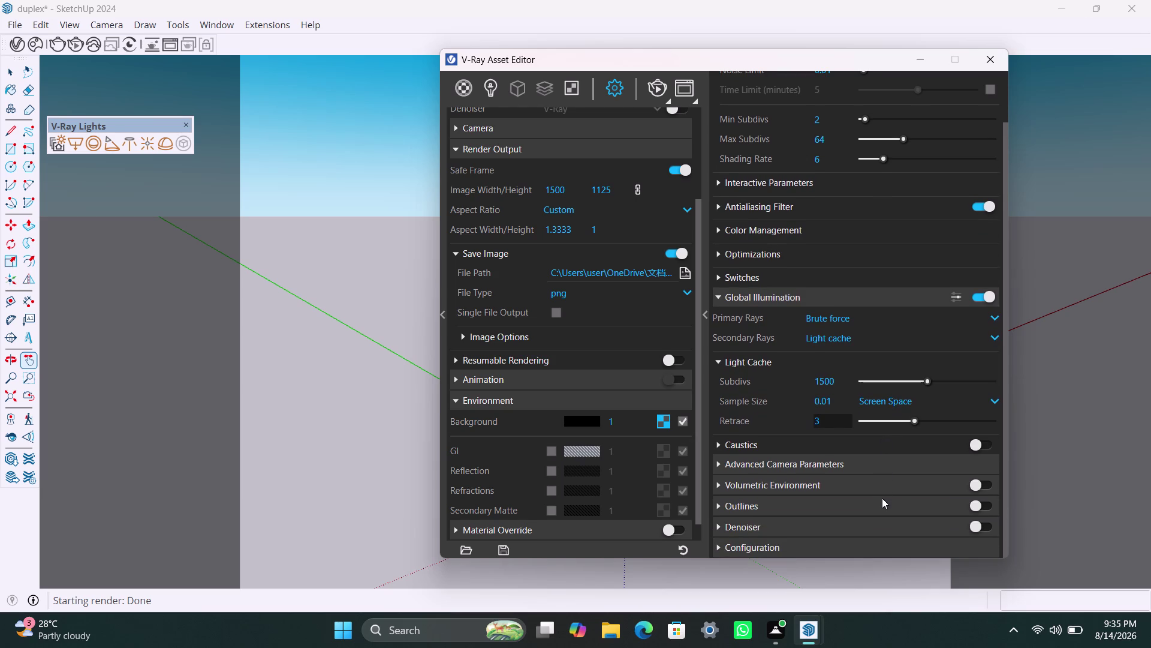
scroll(down, 3)
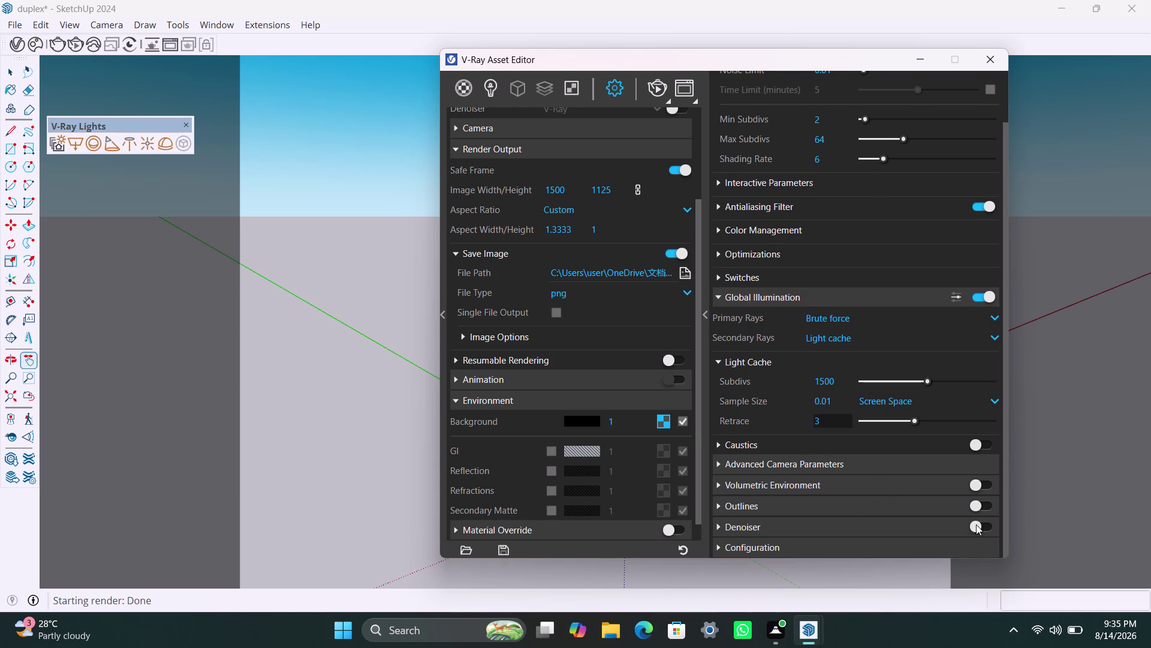
click(976, 524)
scroll(down, 3)
scroll(down, 3)
click(664, 424)
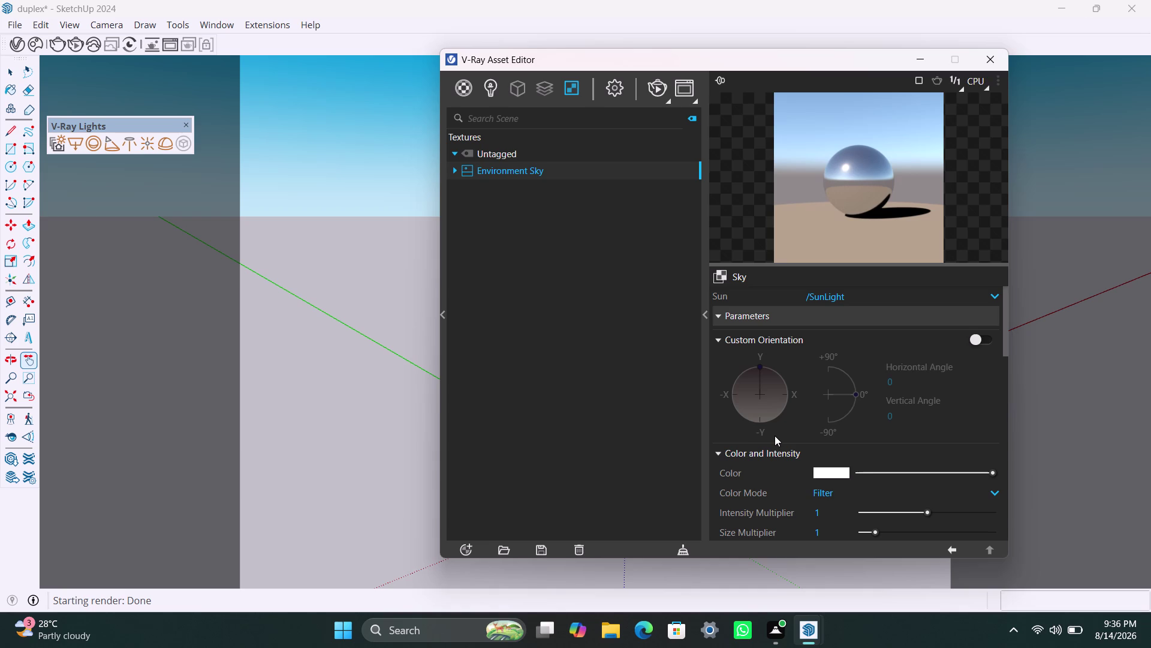
Review the Environment Sky parameters: SunLight sun, Hosek et al model, turbidity 2.5, ozone 0.35.
key(Print)
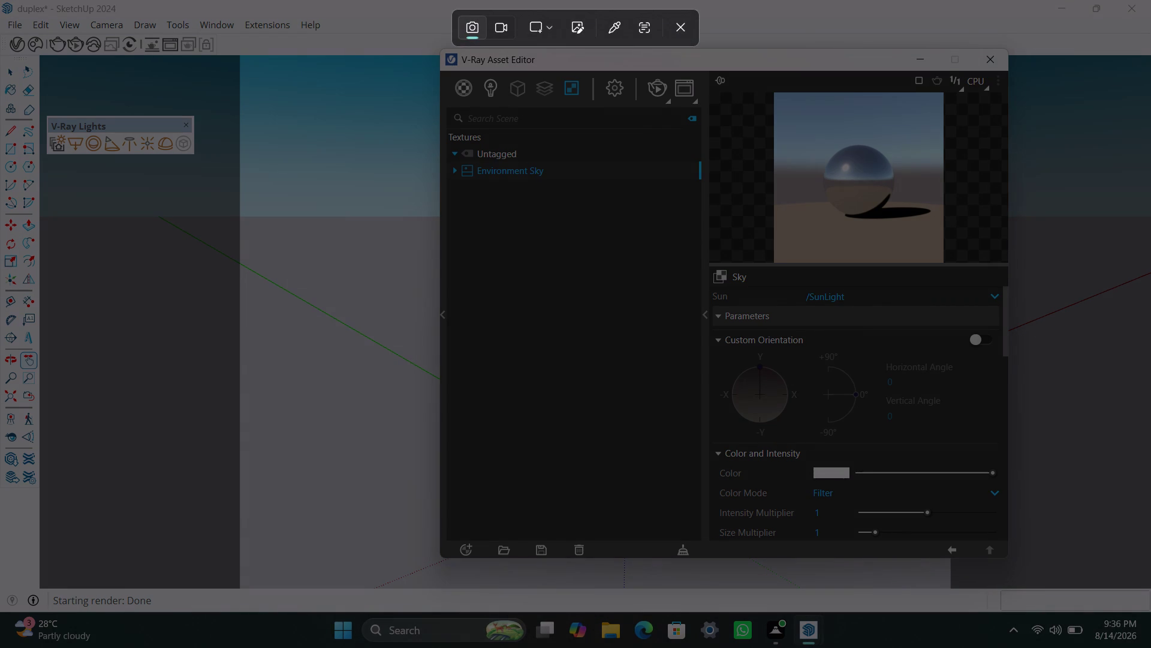
scroll(up, 3)
key(Escape)
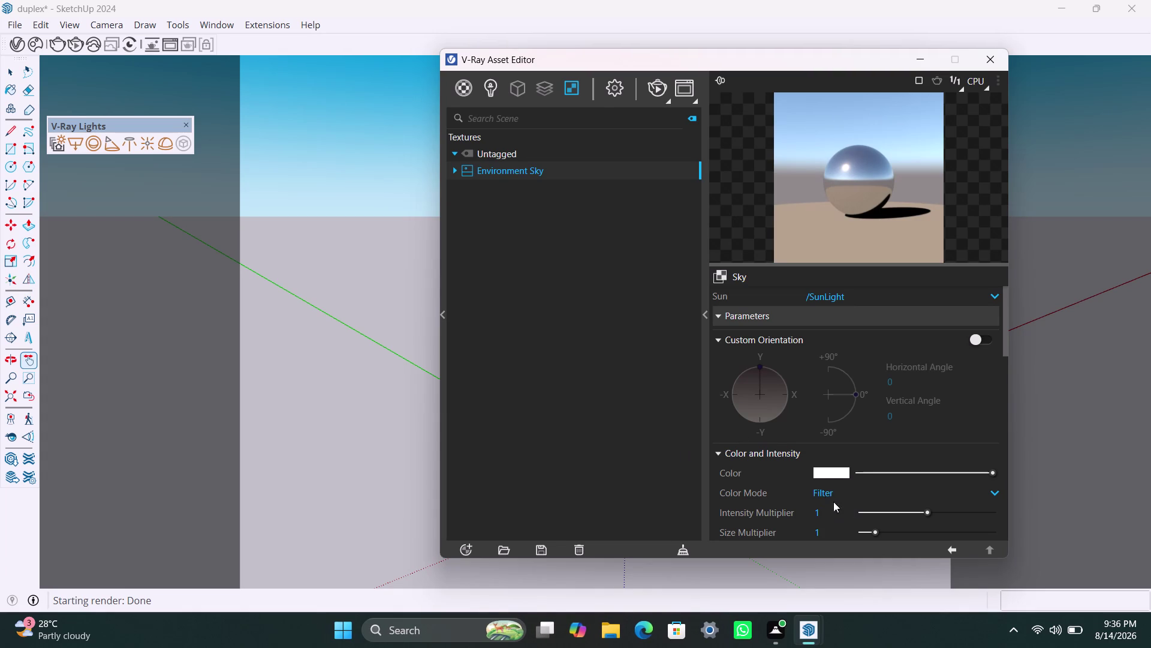
scroll(down, 3)
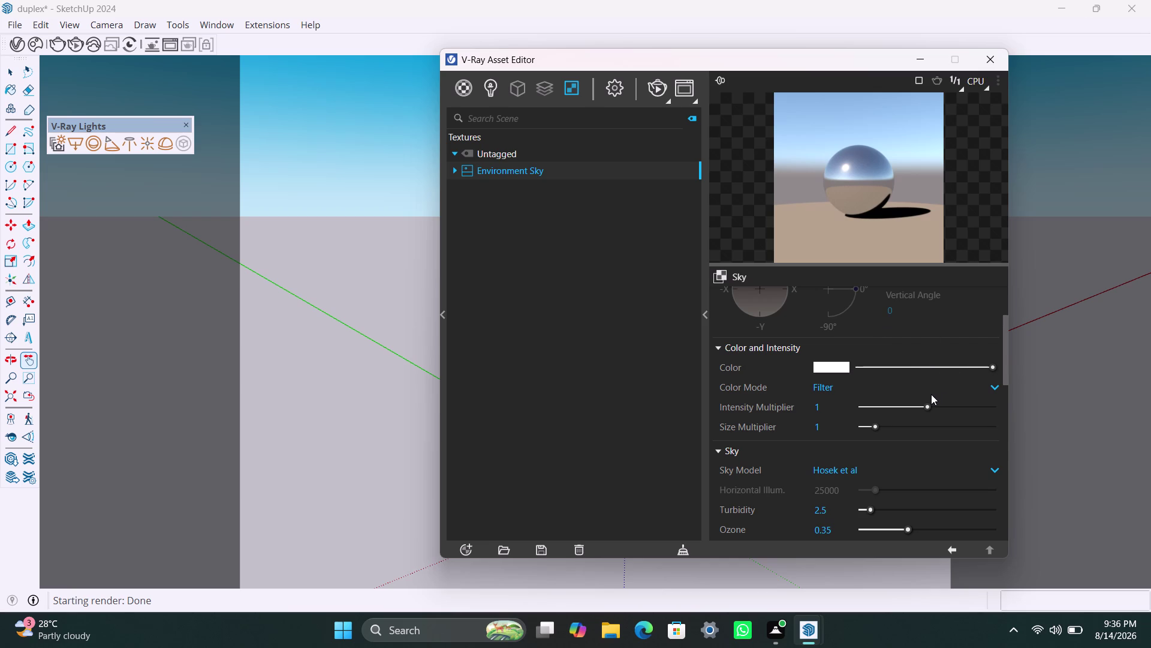
Scroll through the sky's Parameters and Color and Intensity rollouts showing Filter mode and multipliers 1.
scroll(down, 3)
scroll(up, 3)
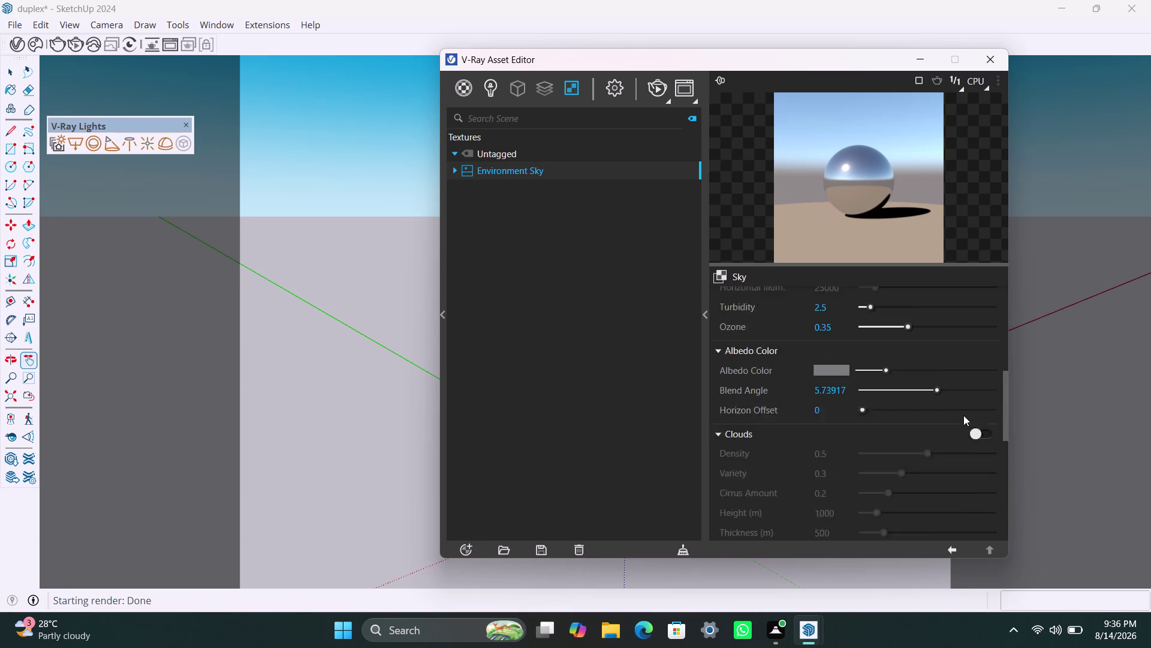
scroll(down, 3)
scroll(up, 3)
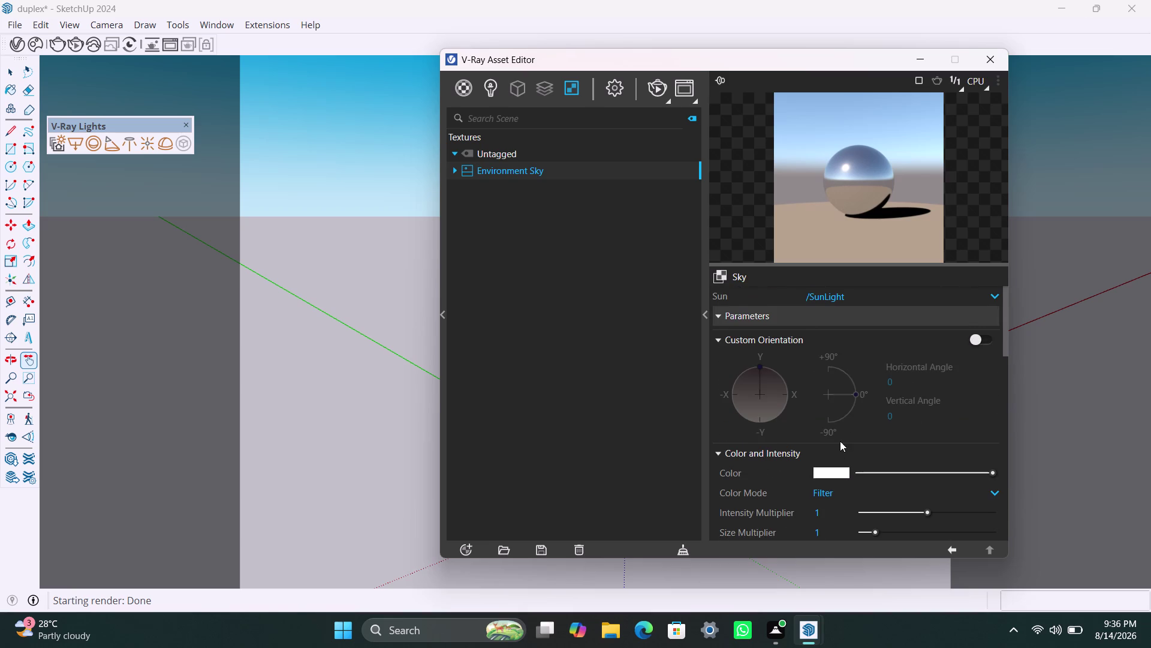
scroll(down, 3)
scroll(up, 3)
scroll(down, 3)
scroll(down, 3)
scroll(up, 3)
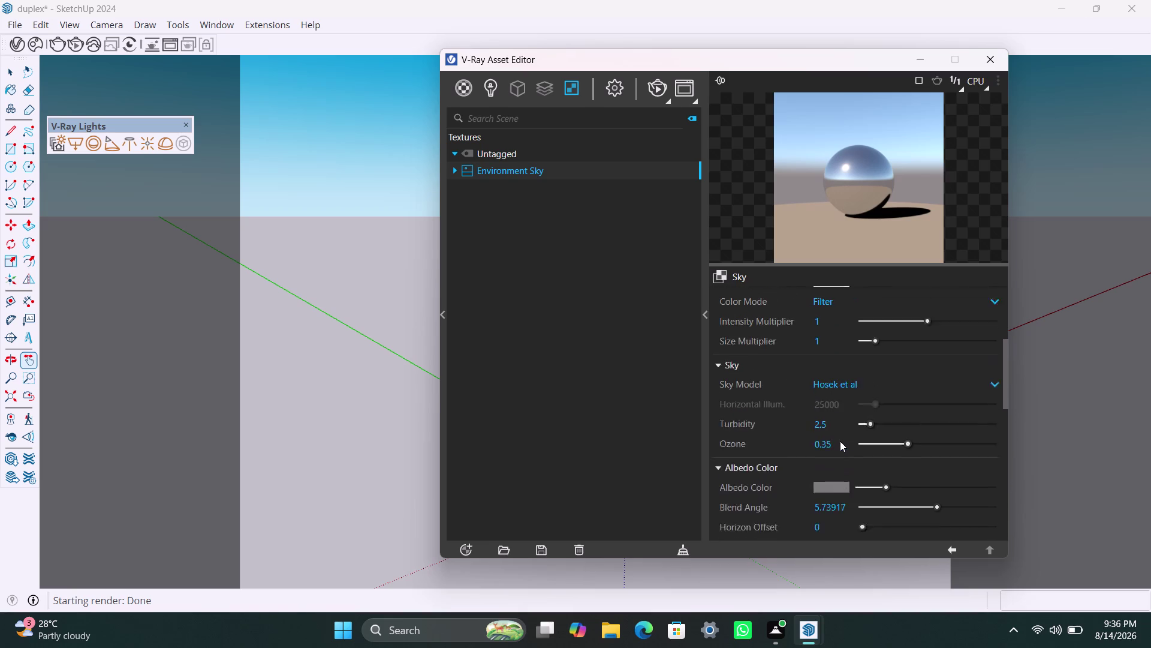
scroll(up, 3)
scroll(up, 3)
scroll(down, 3)
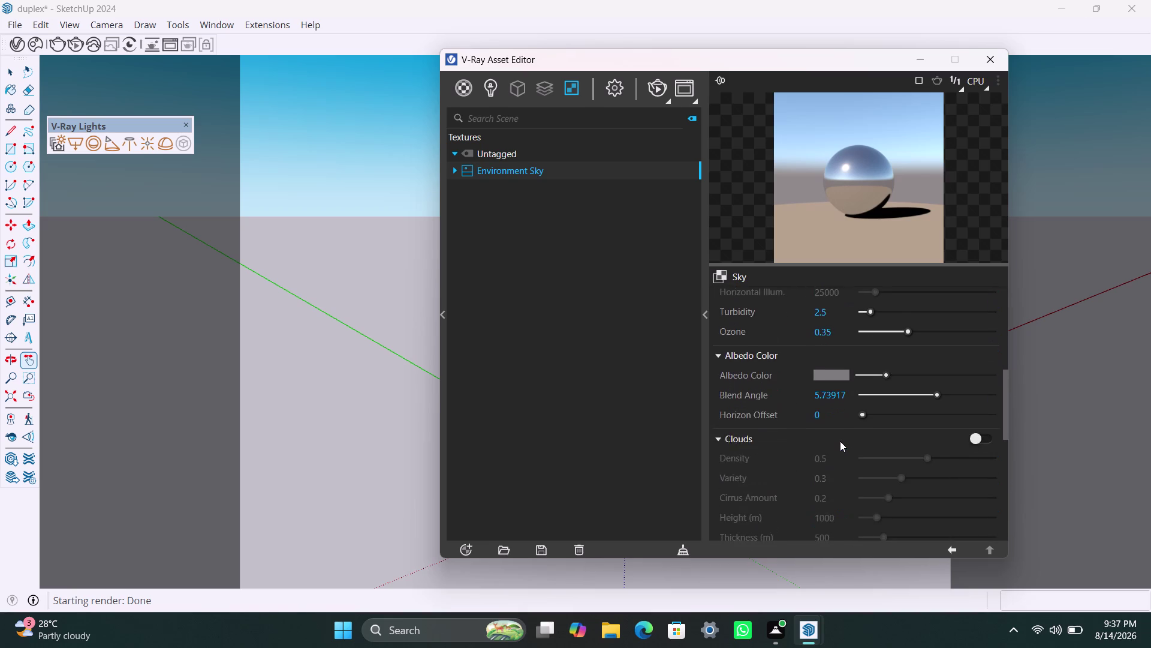
scroll(down, 3)
scroll(down, 3)
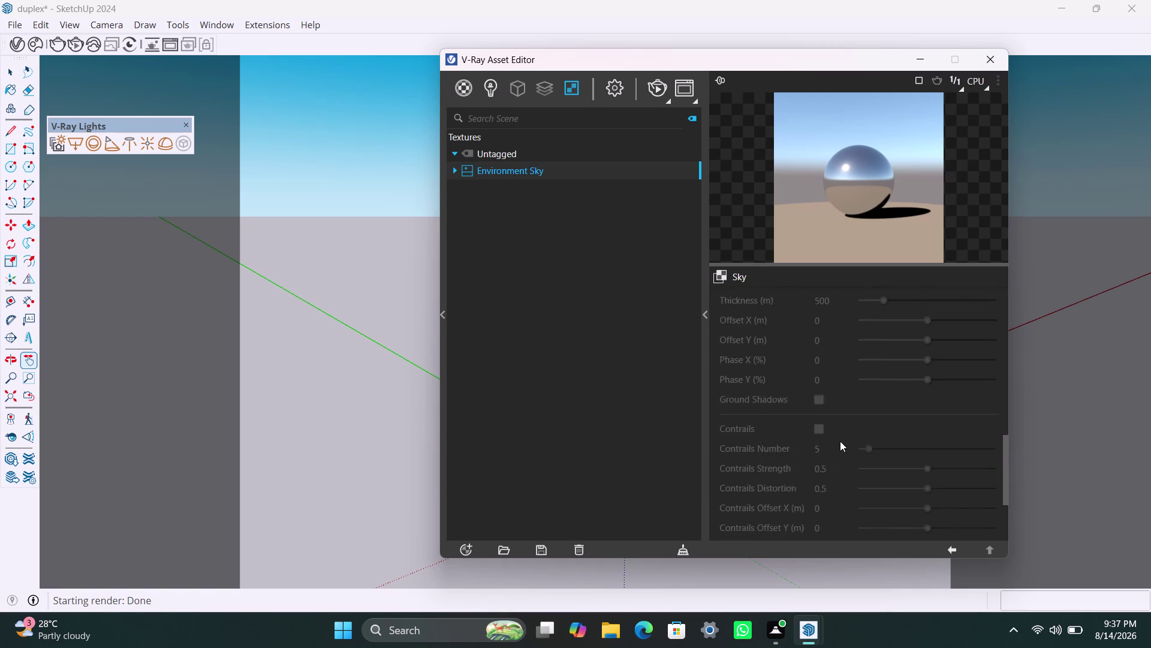
scroll(down, 3)
scroll(up, 3)
scroll(down, 3)
scroll(up, 3)
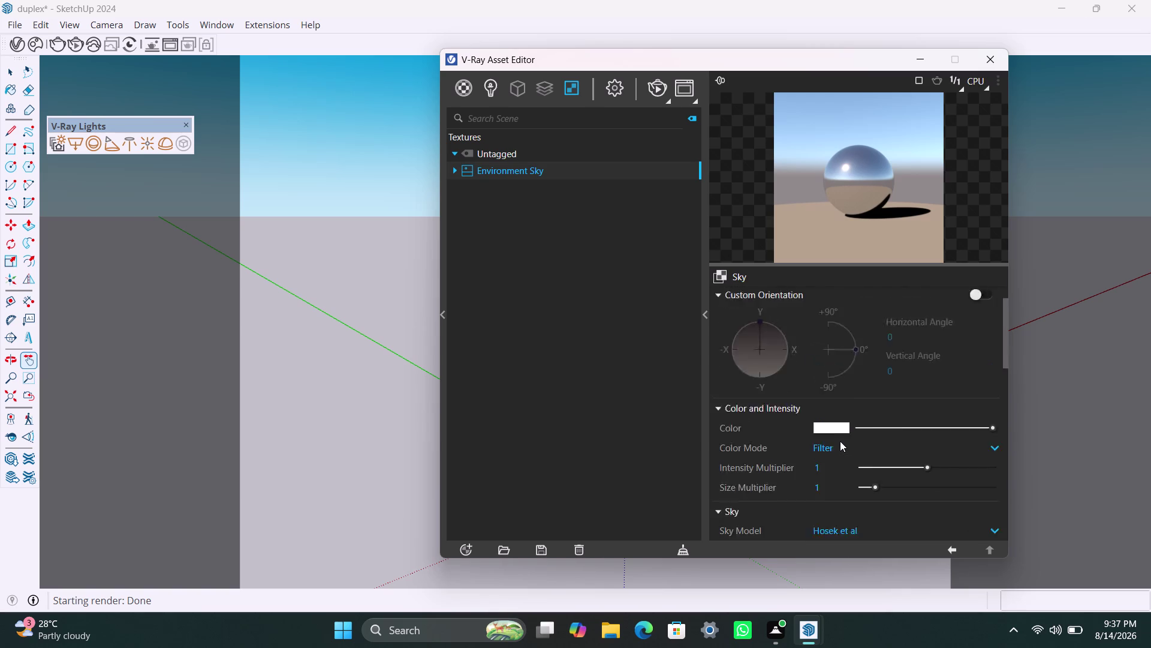
scroll(up, 3)
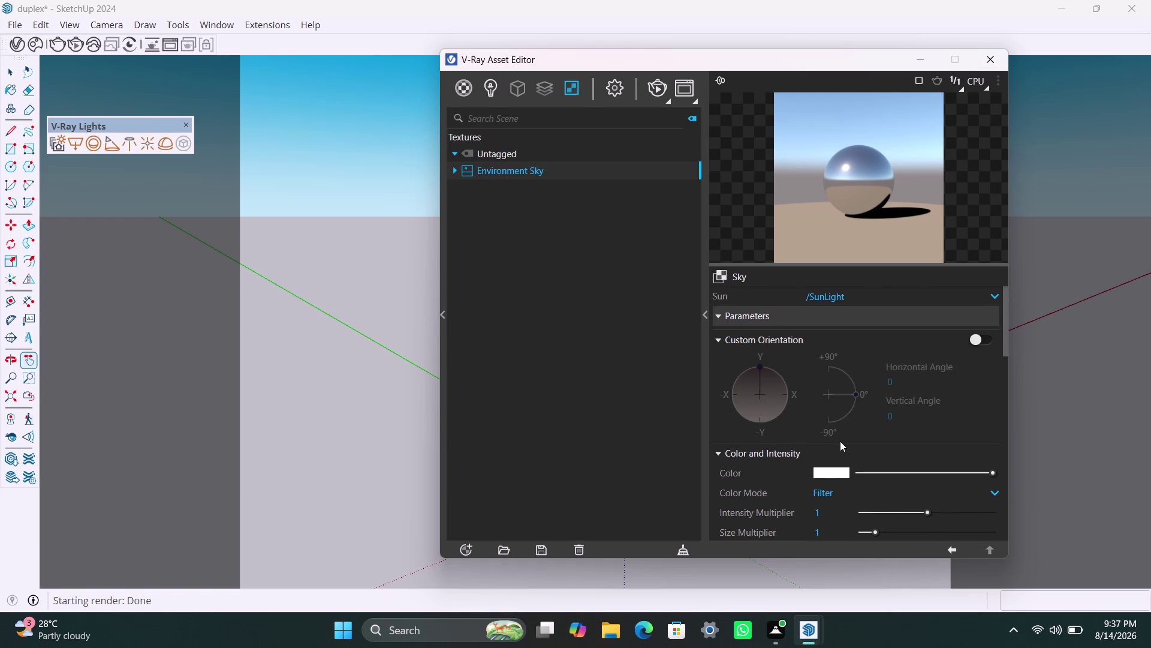
scroll(down, 3)
scroll(down, 3)
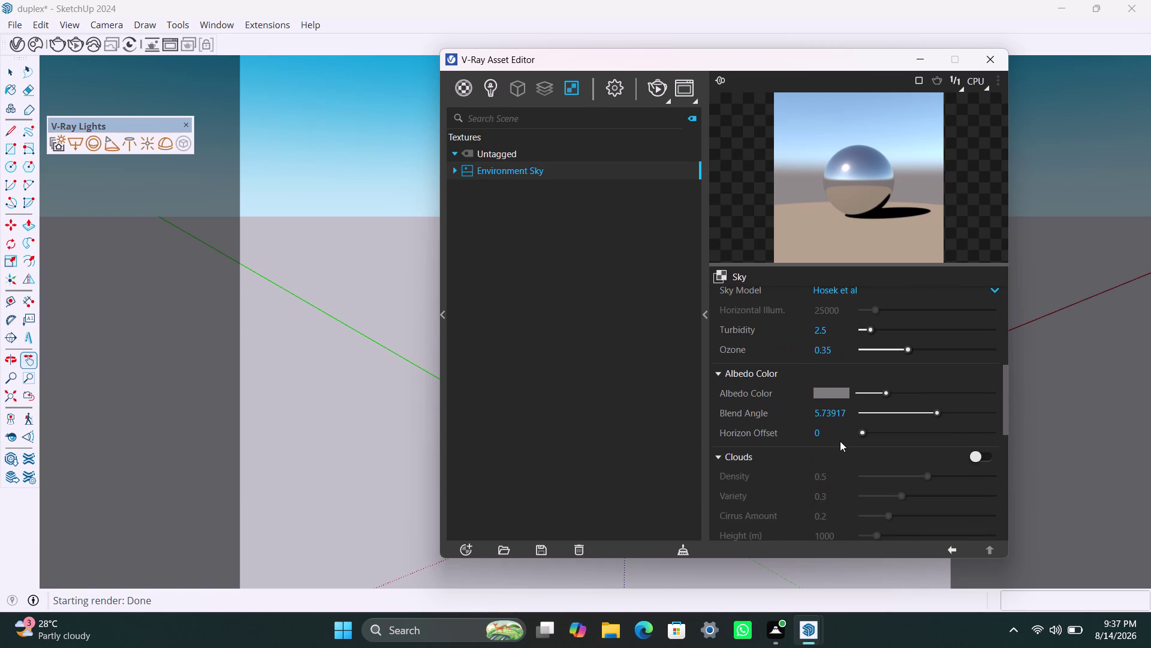
scroll(up, 3)
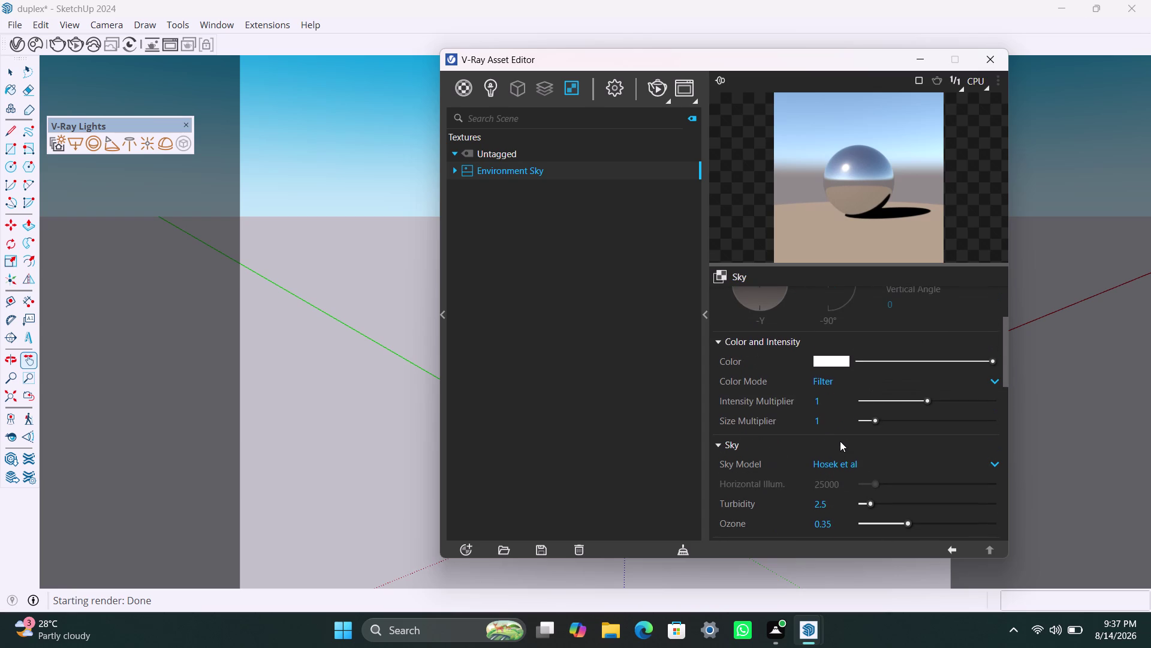
scroll(down, 3)
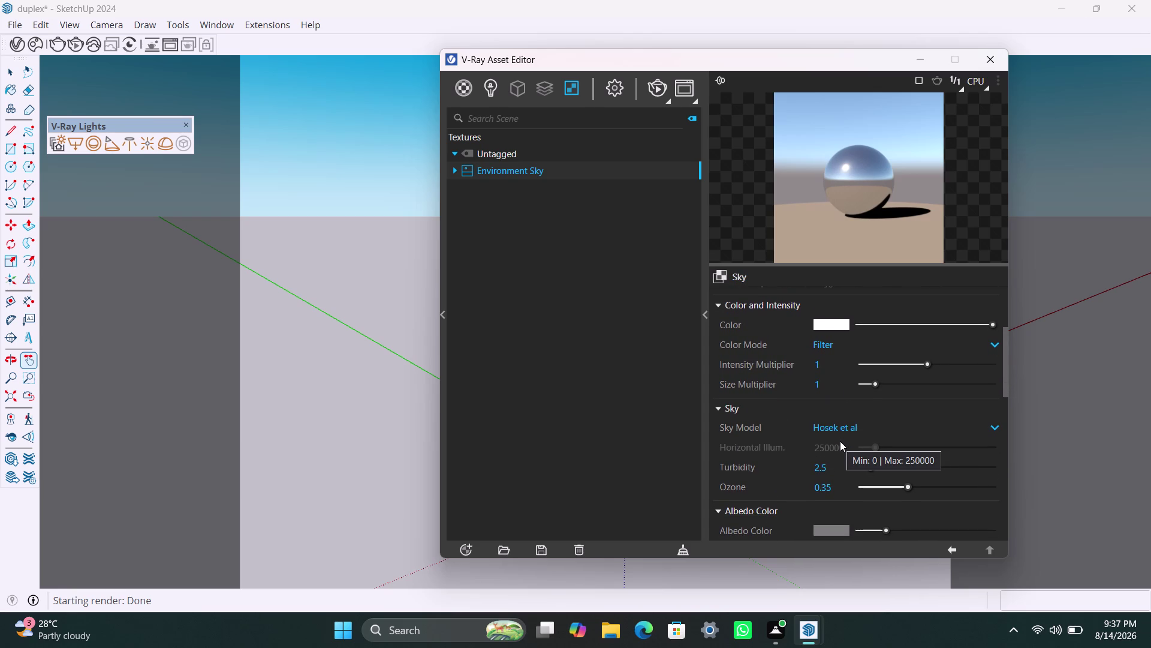
scroll(down, 3)
scroll(up, 3)
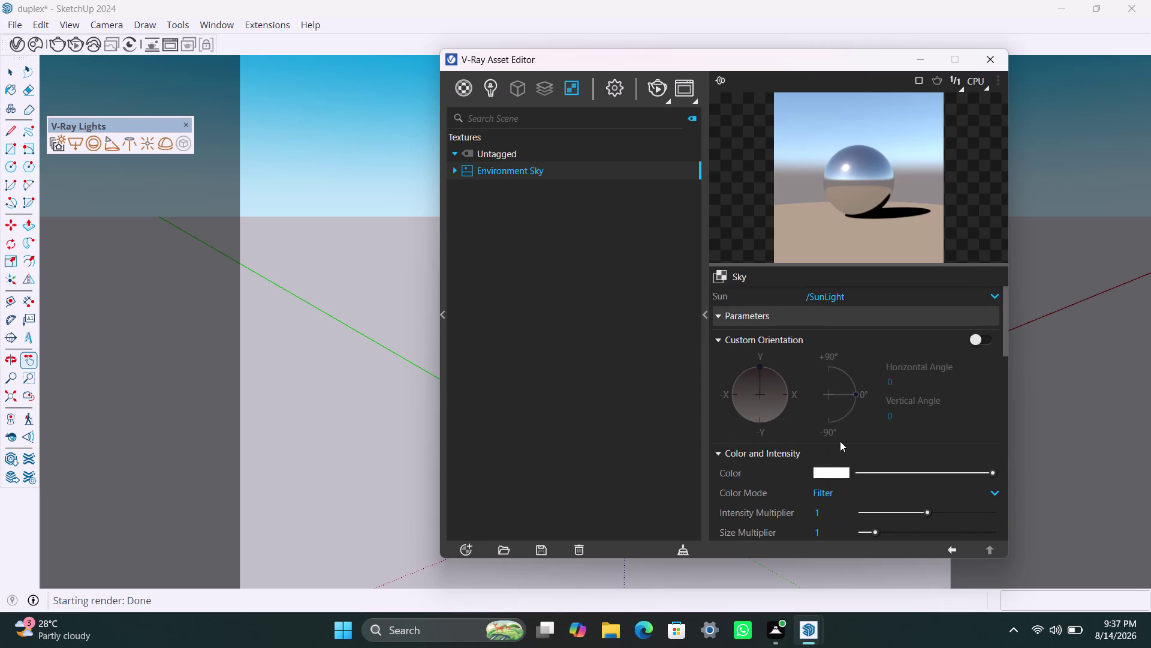
scroll(down, 3)
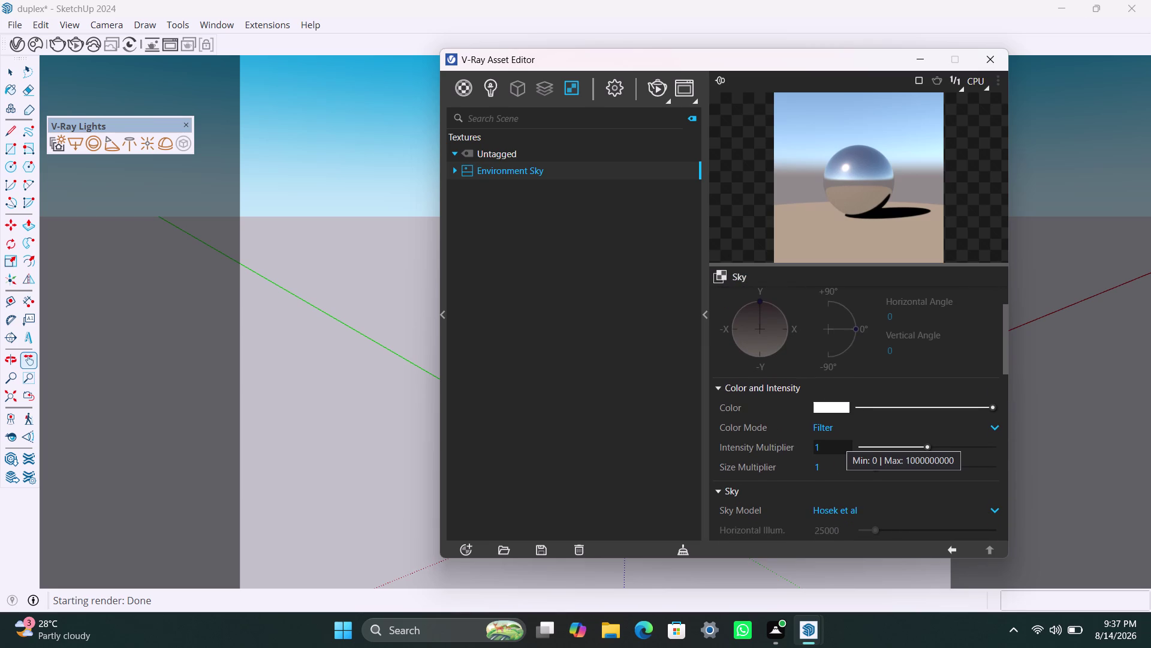
scroll(down, 3)
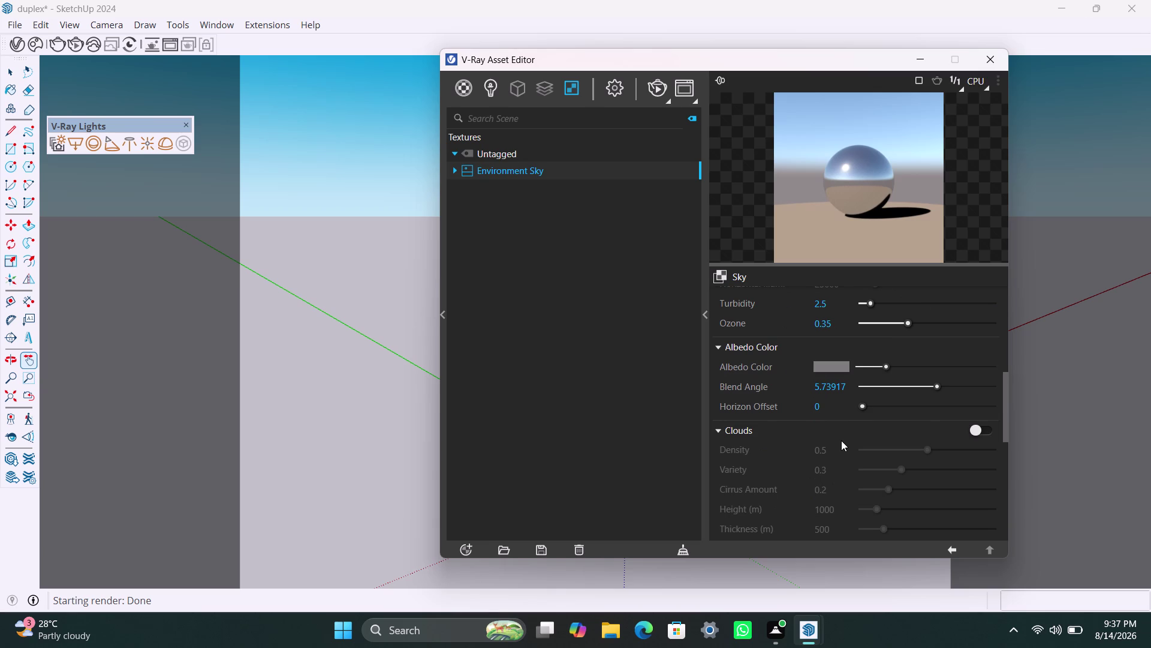
scroll(up, 3)
scroll(down, 3)
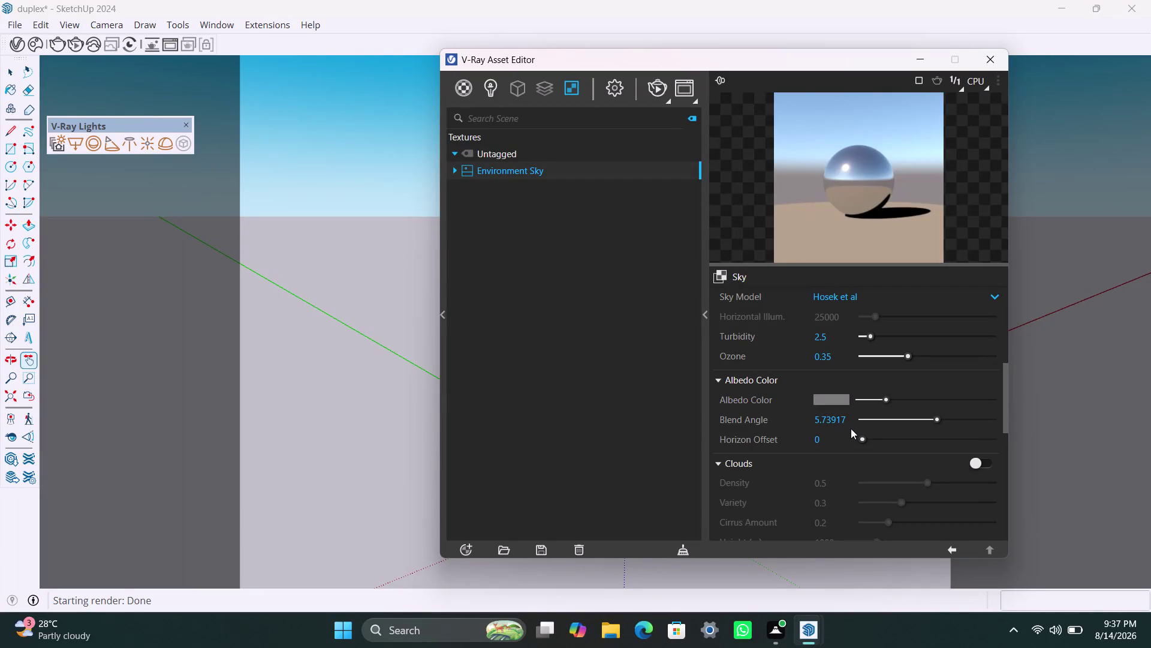
scroll(up, 3)
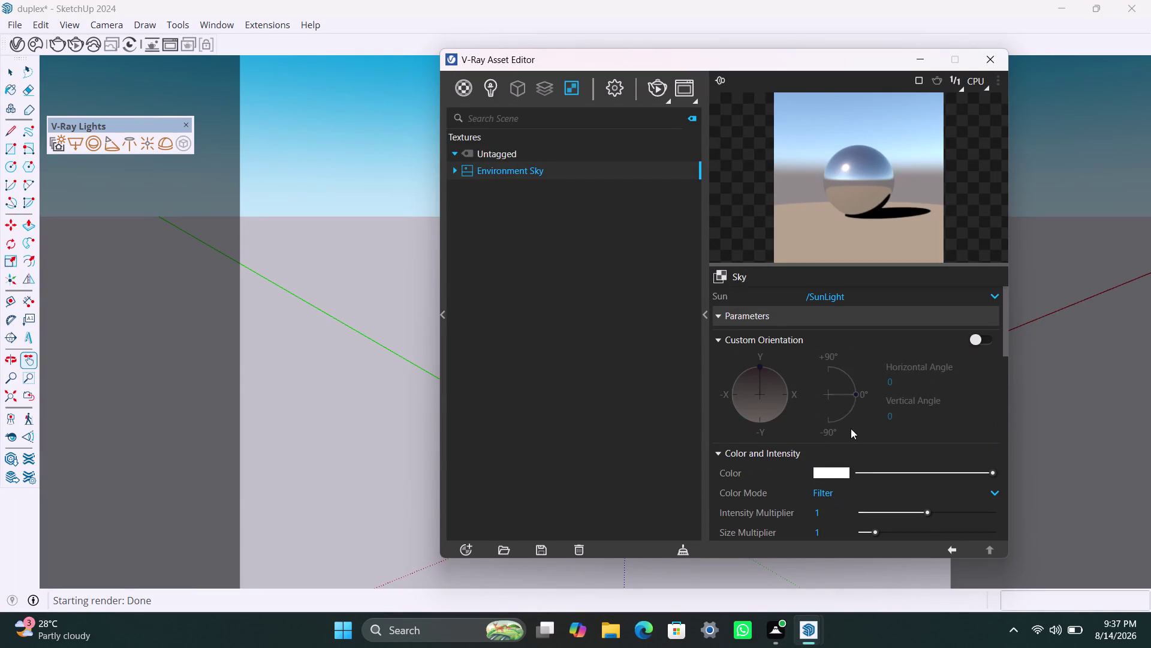
scroll(down, 3)
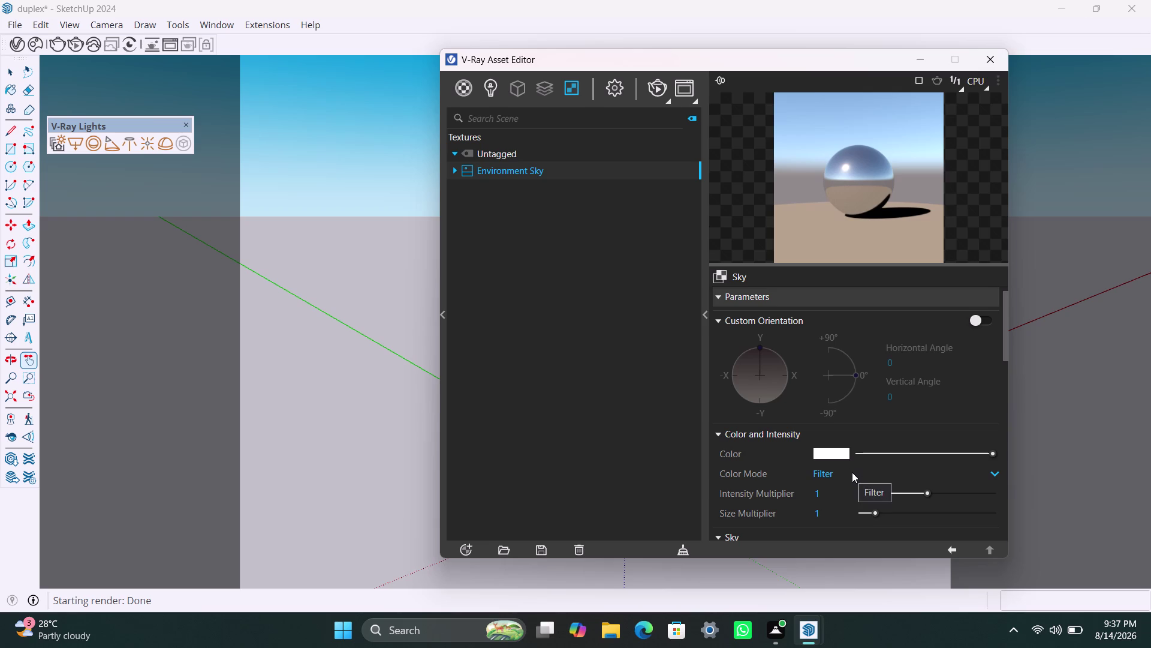
Collapse and re-expand the sky Parameters, and check the Color Mode list without changing it.
click(913, 449)
click(1150, 586)
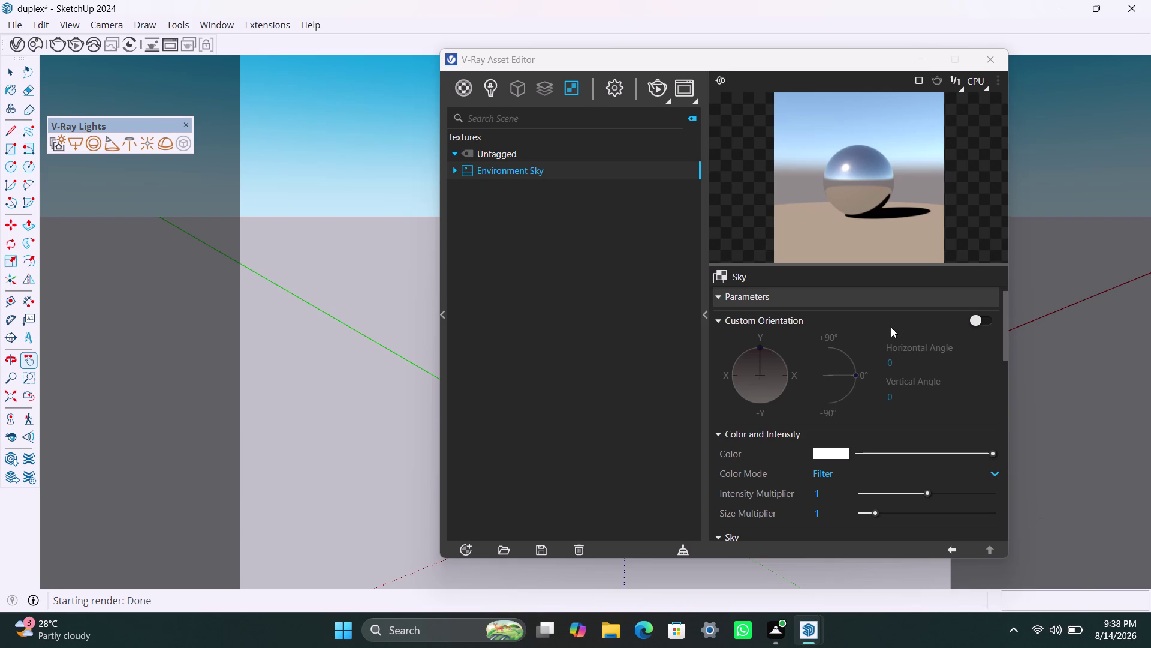
click(740, 296)
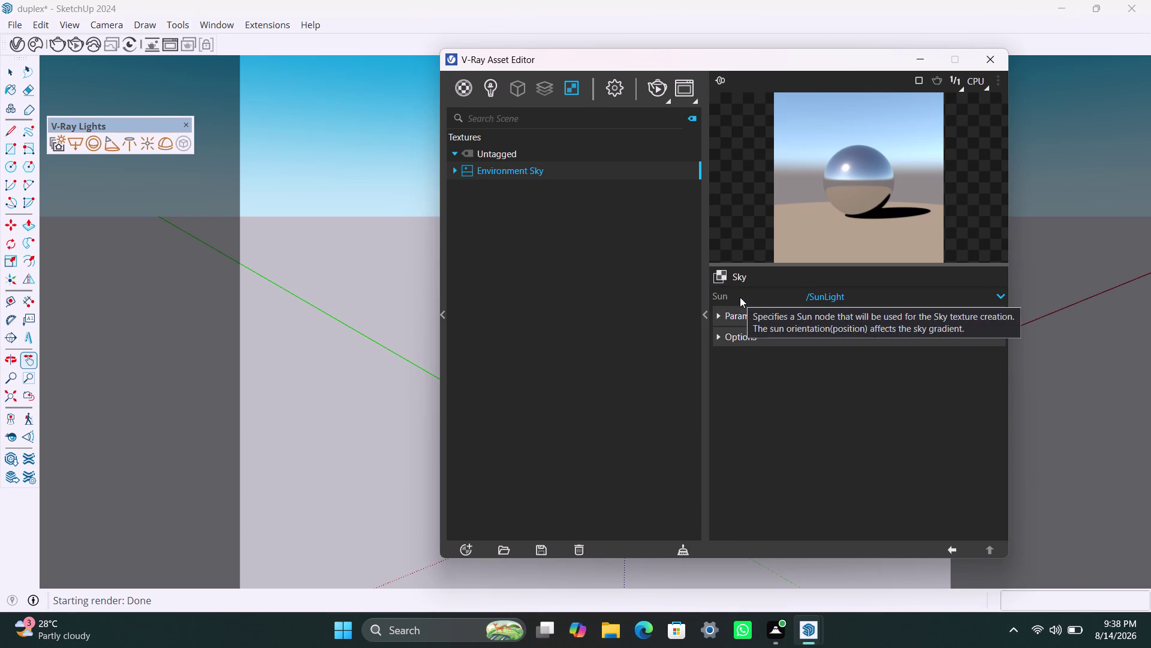
click(730, 314)
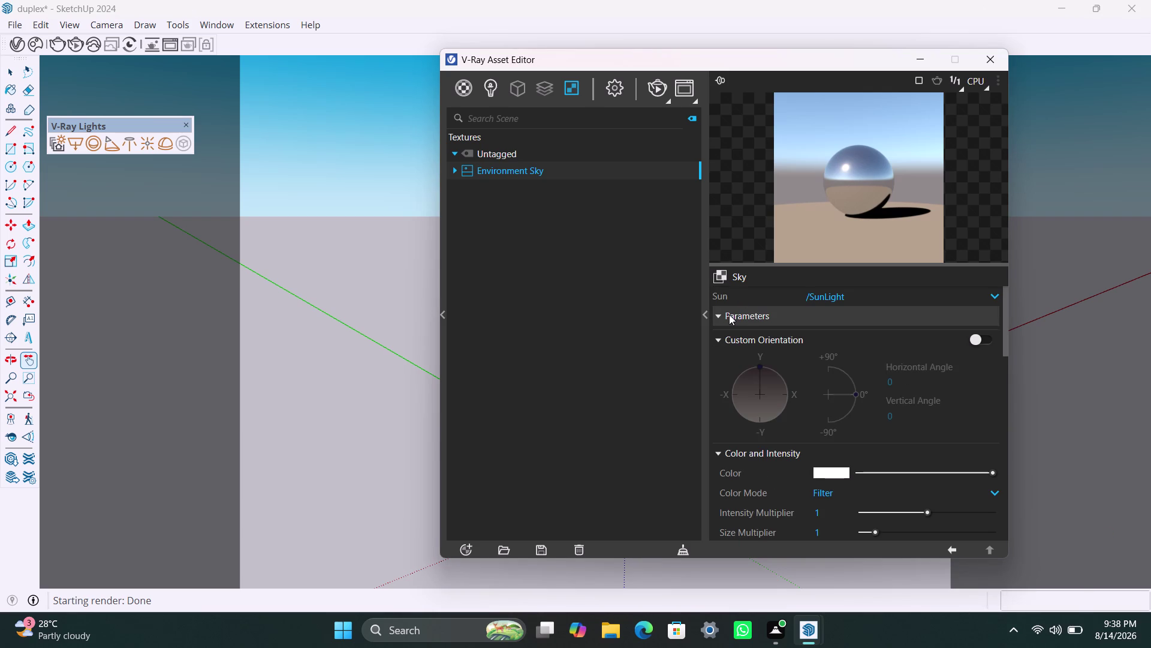
scroll(down, 3)
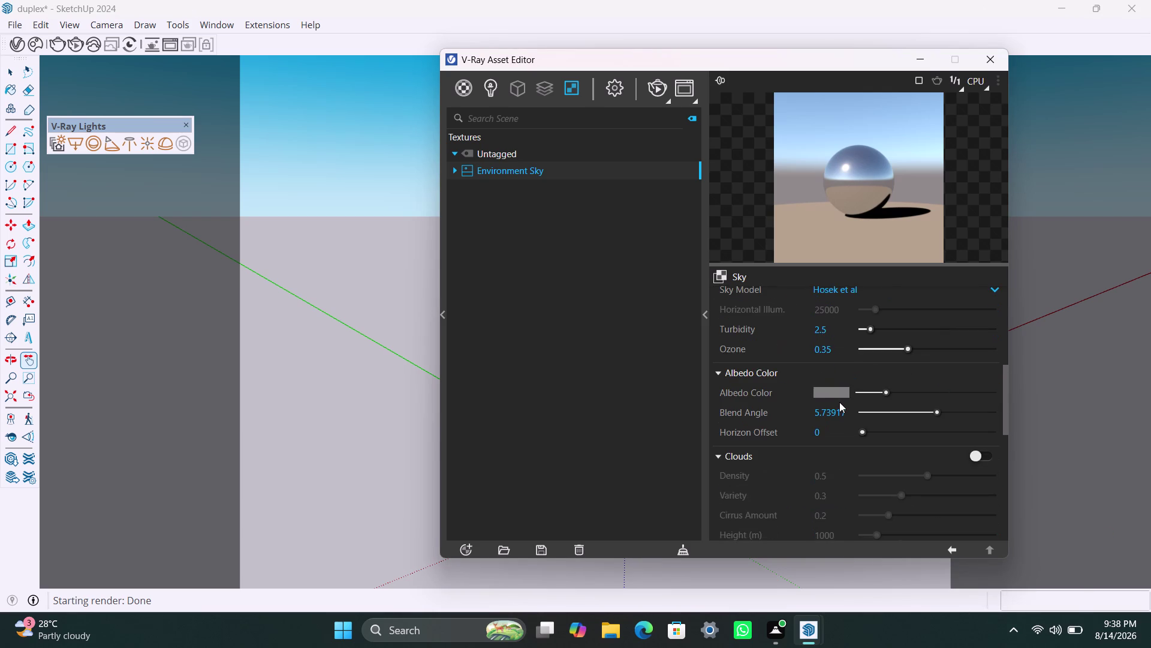
scroll(up, 3)
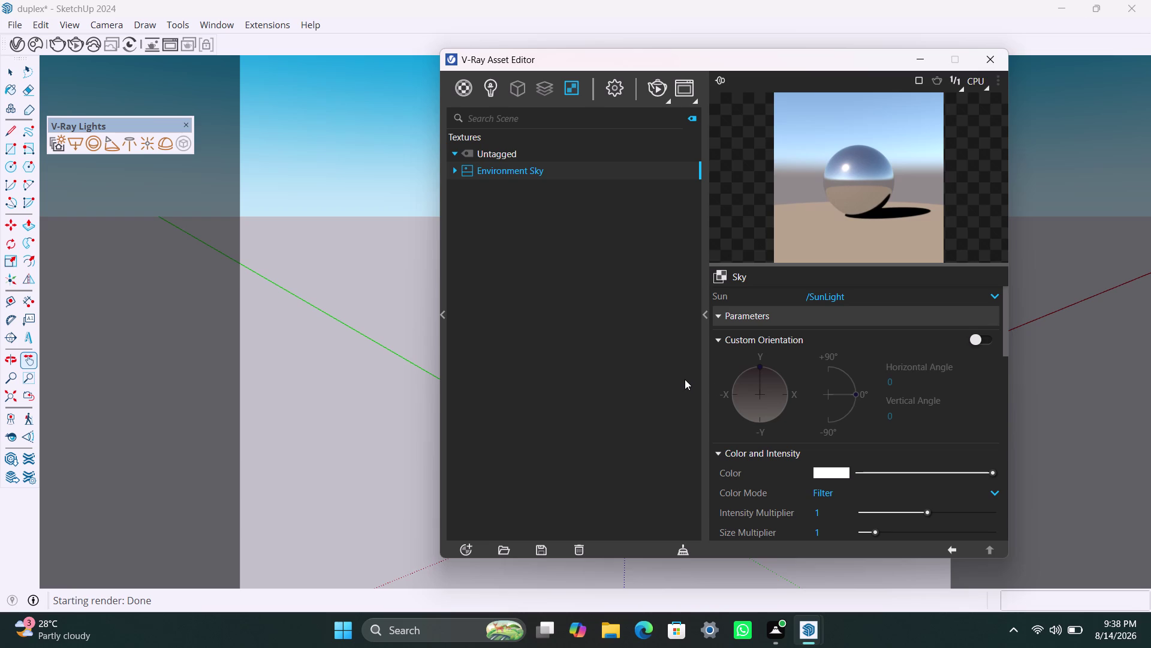
scroll(right, 3)
click(990, 488)
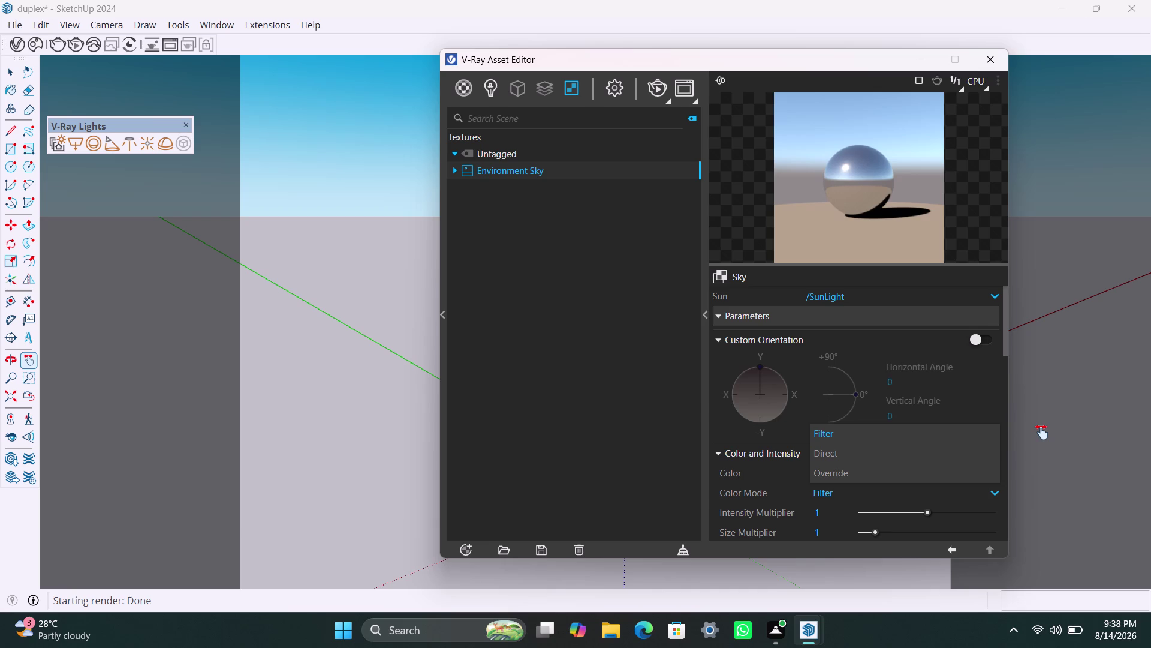
key(Escape)
Adjust the sky Size Multiplier via 3.9 down to 2.8.
scroll(down, 3)
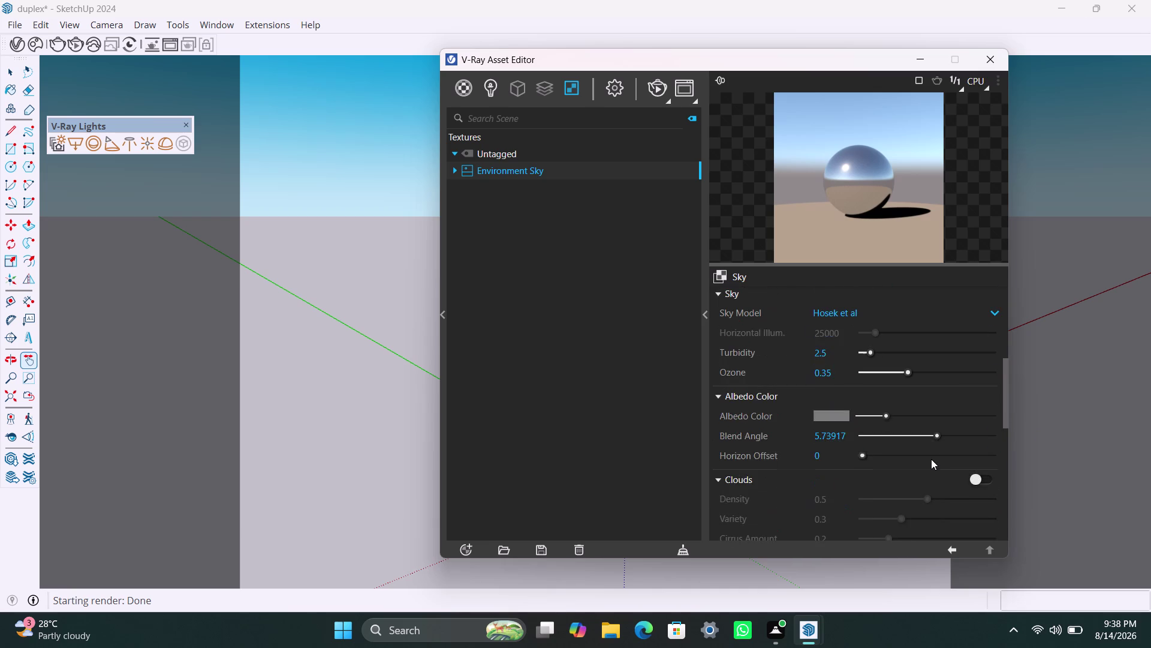
scroll(up, 3)
scroll(down, 3)
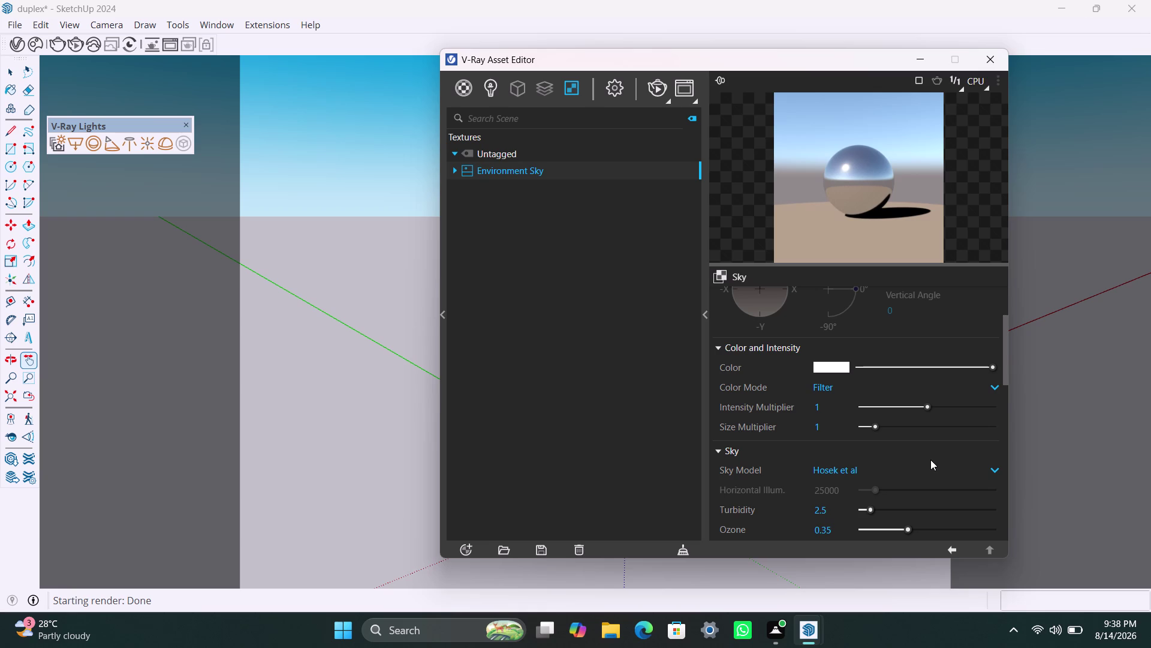
scroll(down, 3)
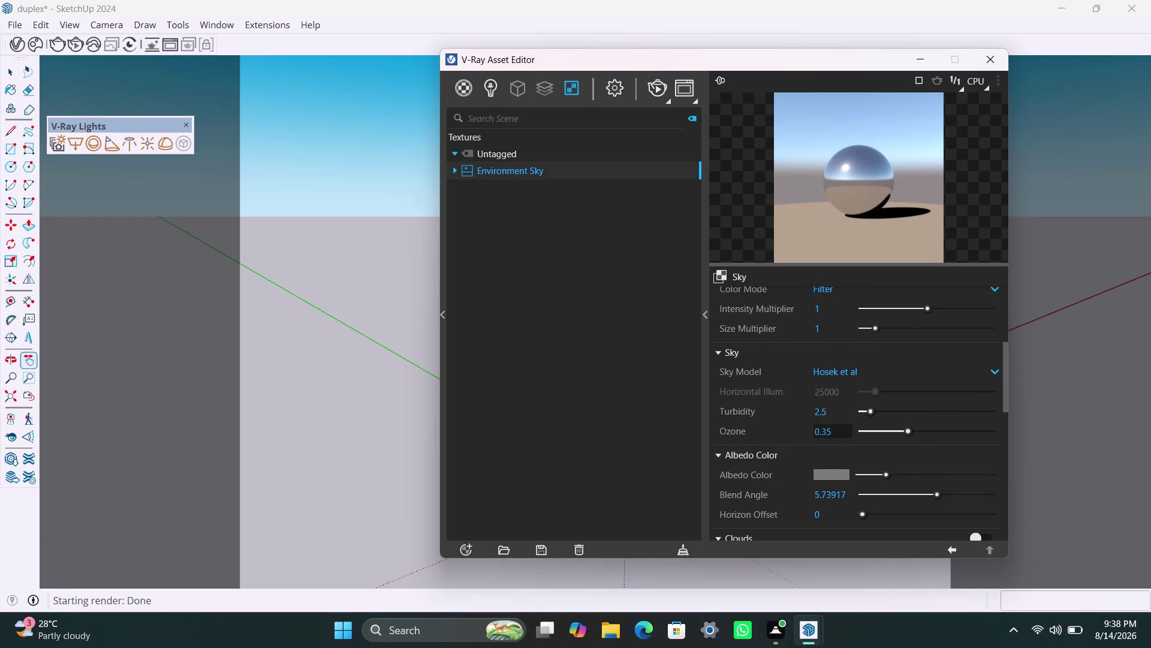
click(892, 330)
click(914, 330)
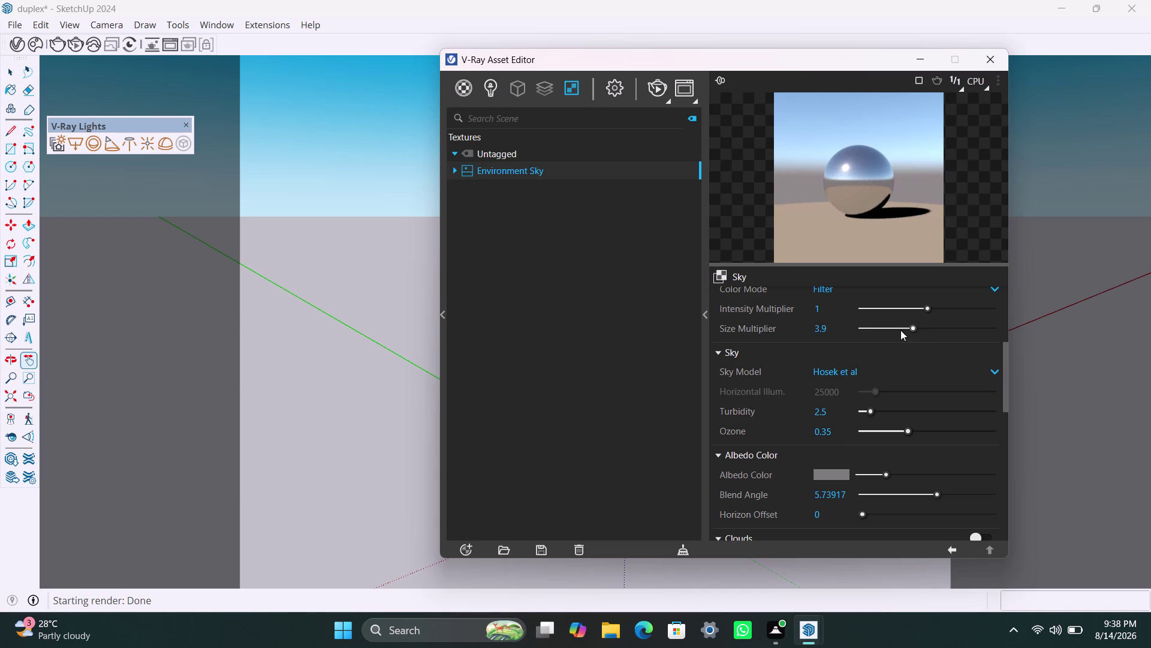
click(899, 330)
scroll(up, 3)
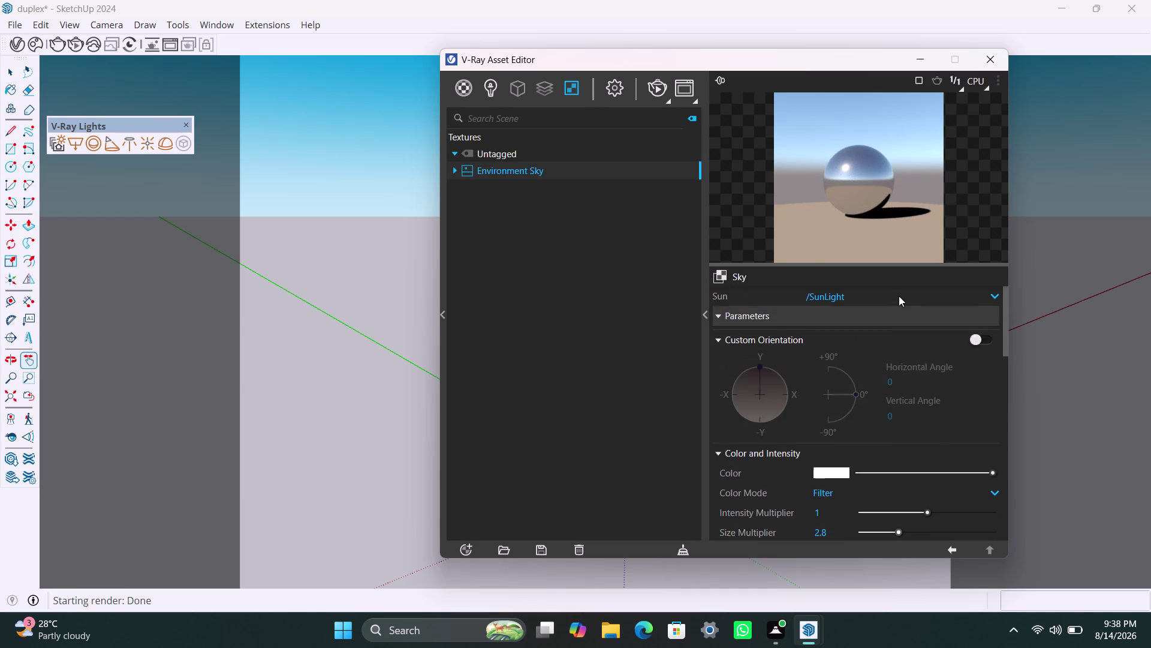
scroll(down, 3)
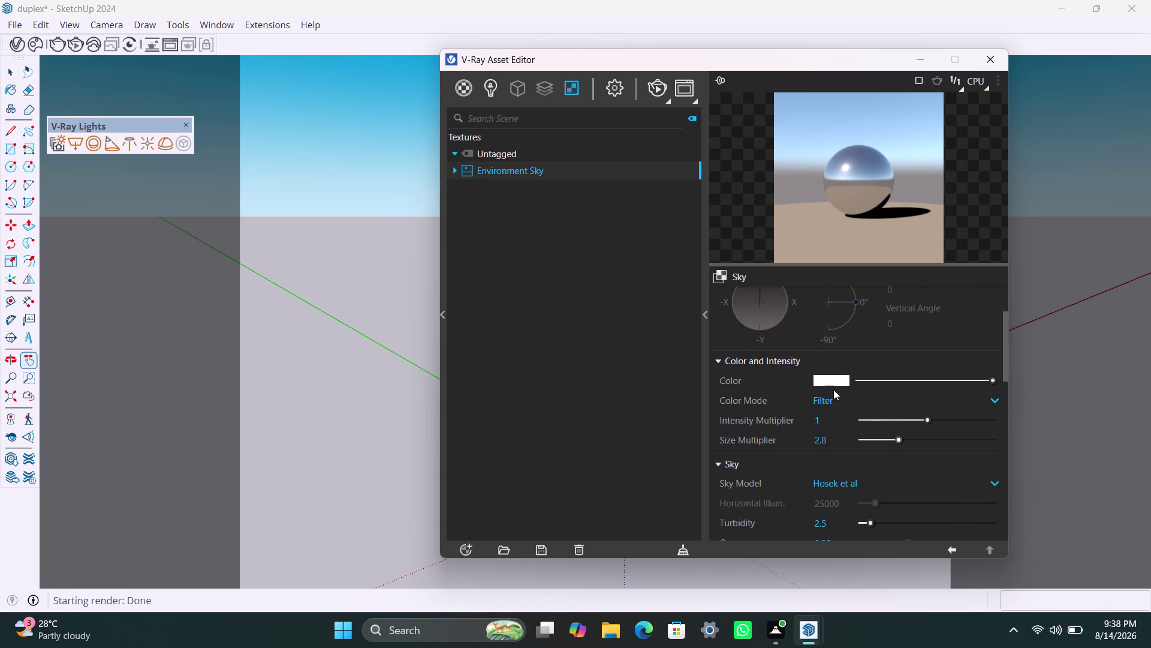
click(833, 379)
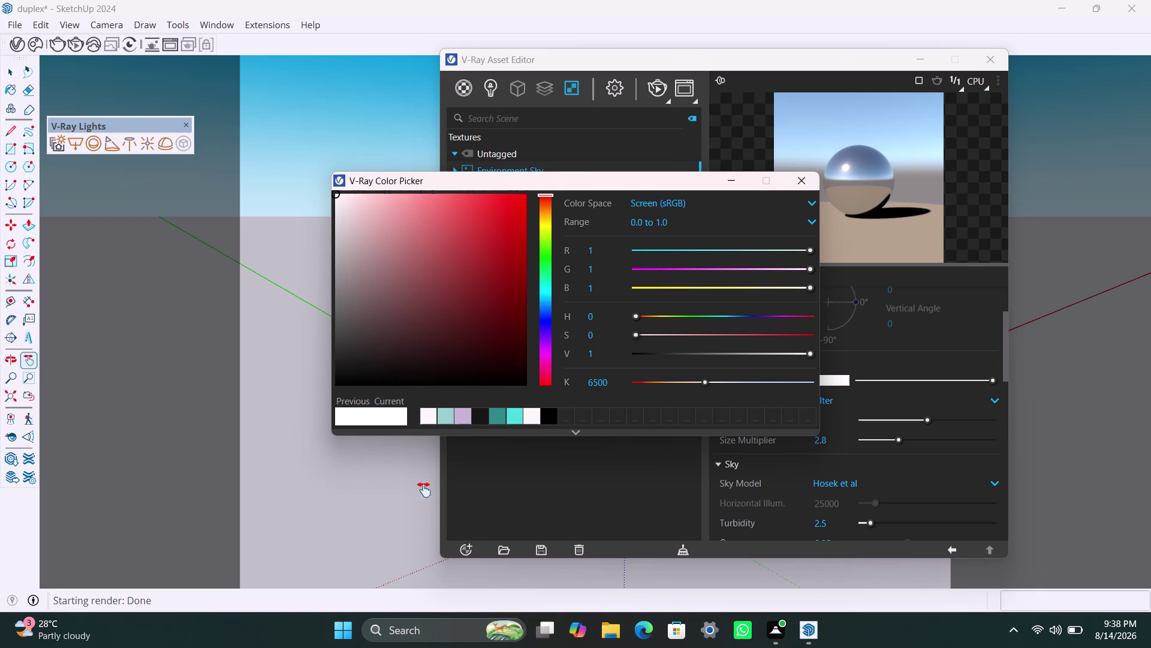
Pick the pale pinkish white sky colour (0.984, 0.971, 0.971) and close the picker.
click(429, 412)
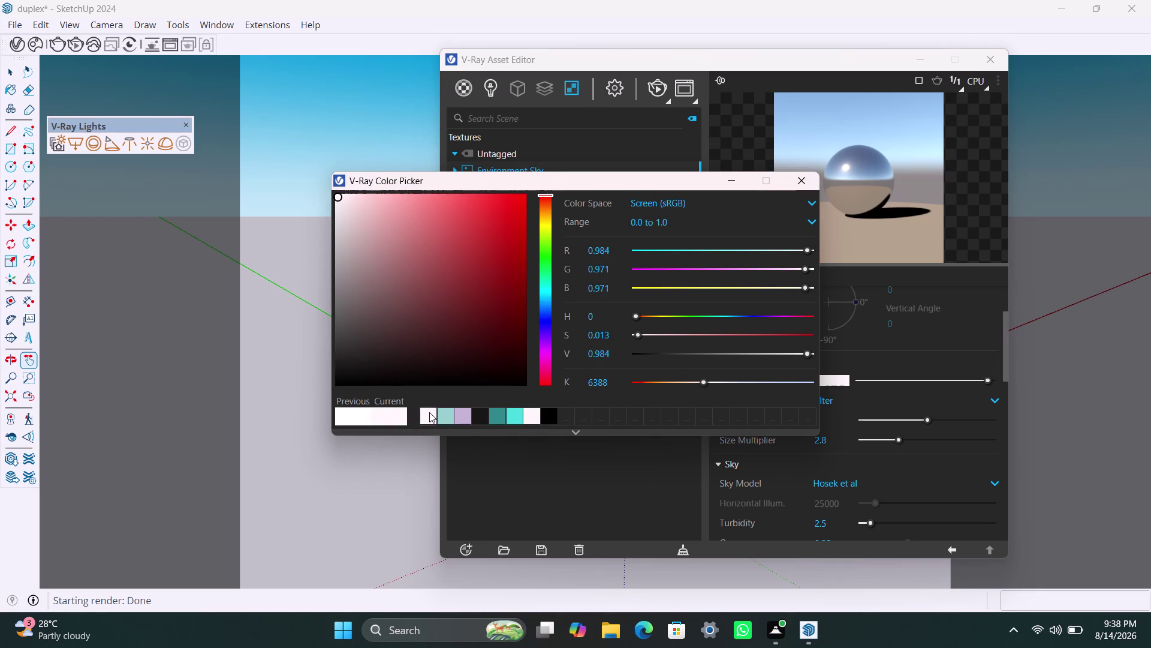
click(732, 178)
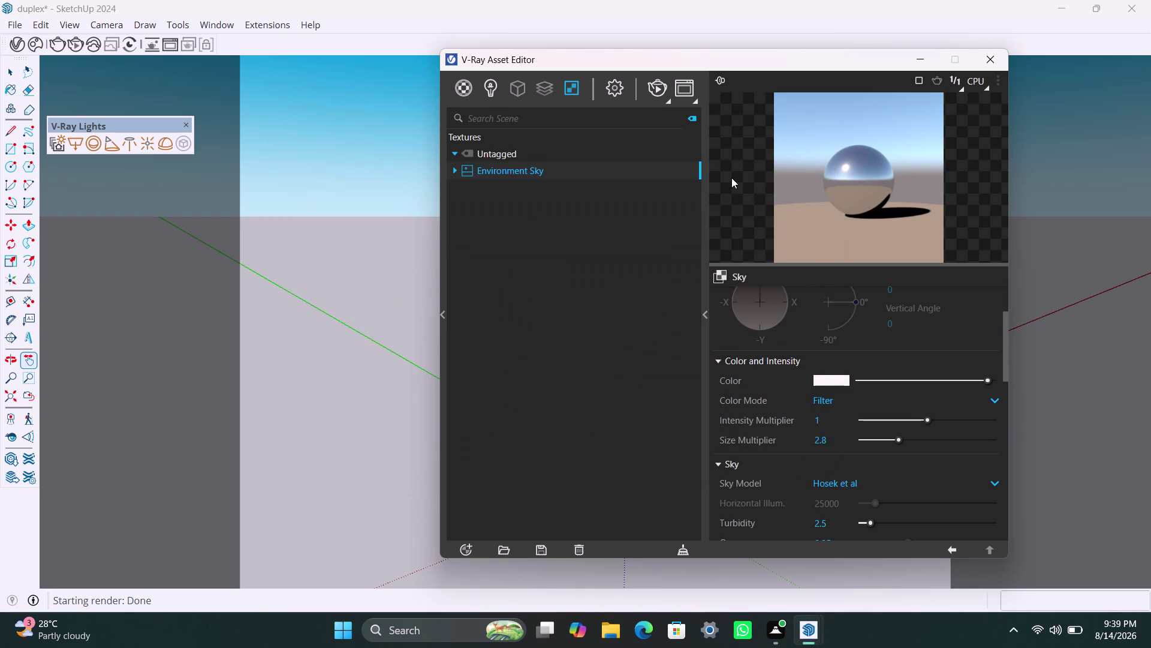
click(826, 378)
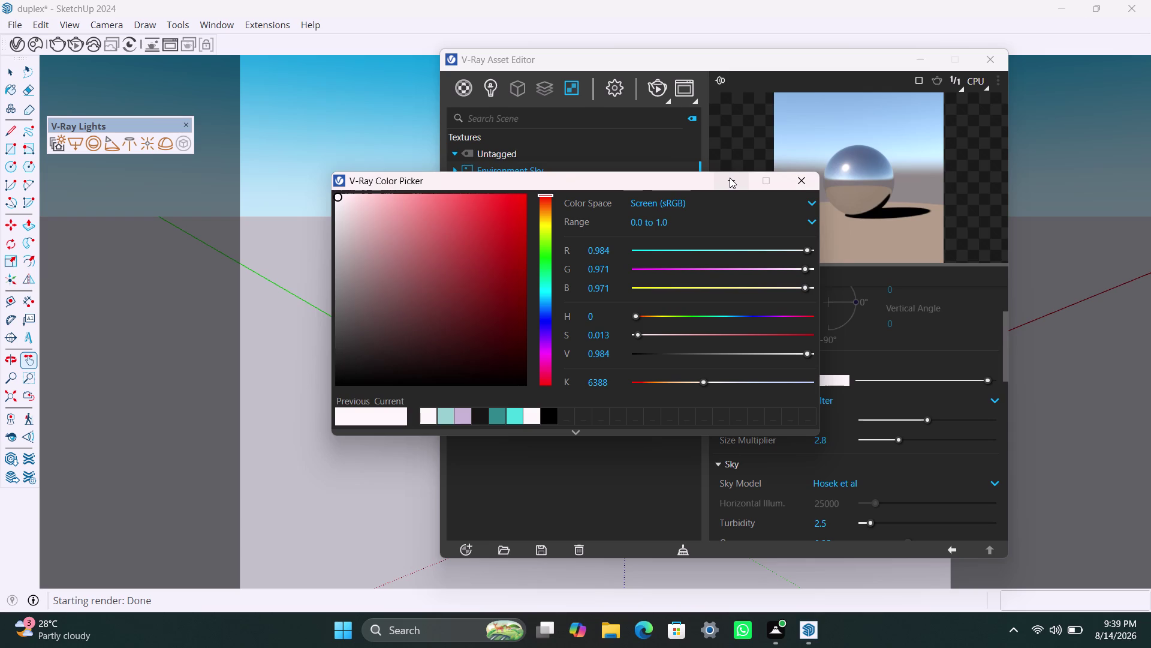
click(730, 178)
Scroll down to the Clouds settings and back, then reopen the sky colour picker.
scroll(down, 3)
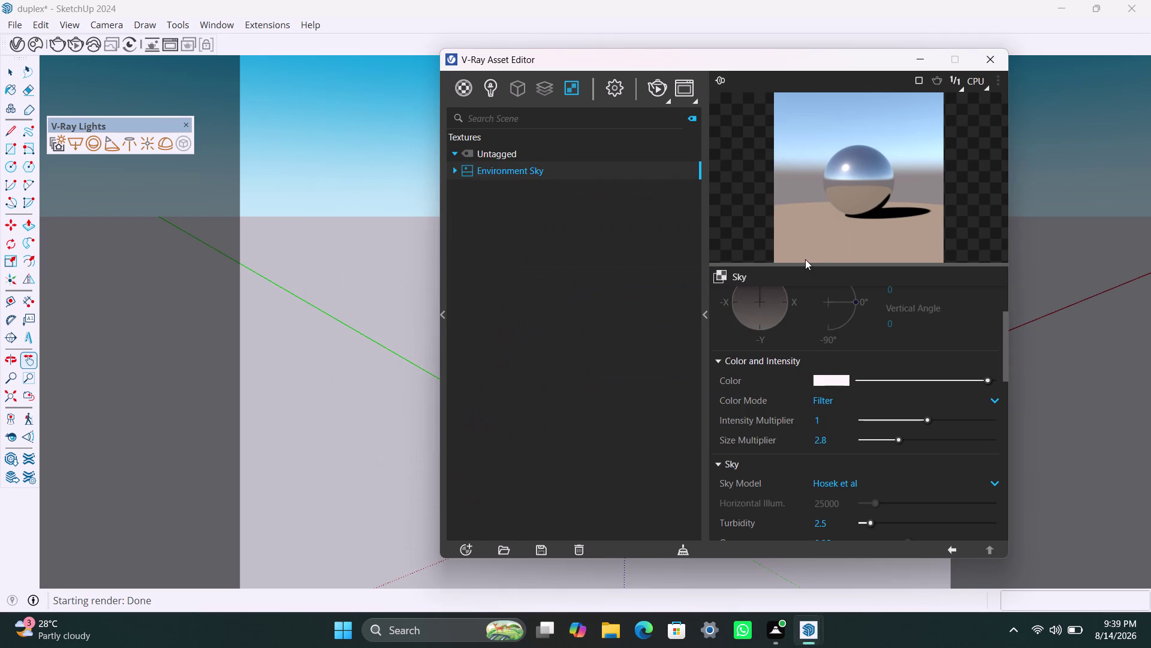
scroll(down, 3)
scroll(down, 3)
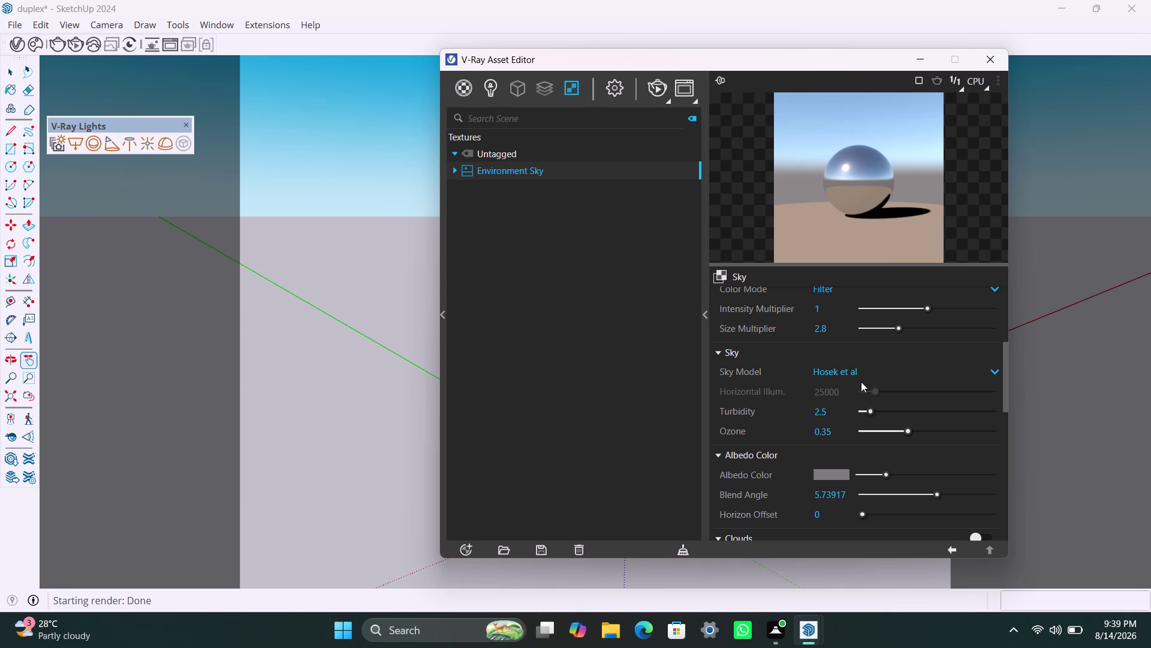
scroll(down, 3)
scroll(up, 3)
scroll(down, 3)
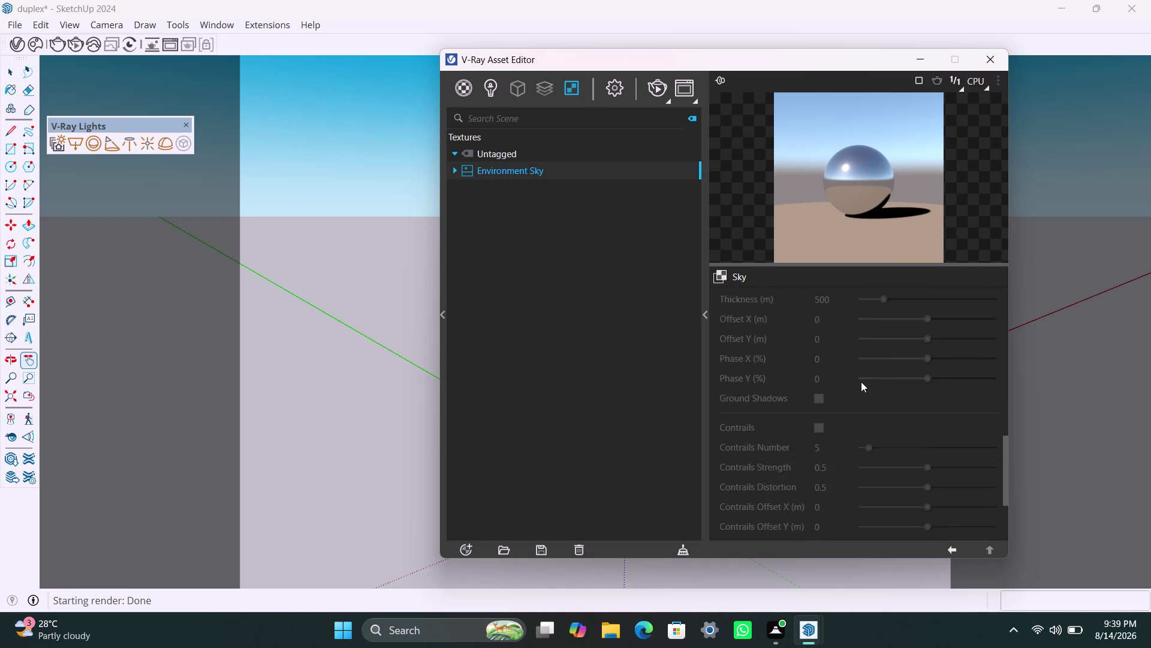
scroll(down, 3)
scroll(down, 3)
scroll(up, 3)
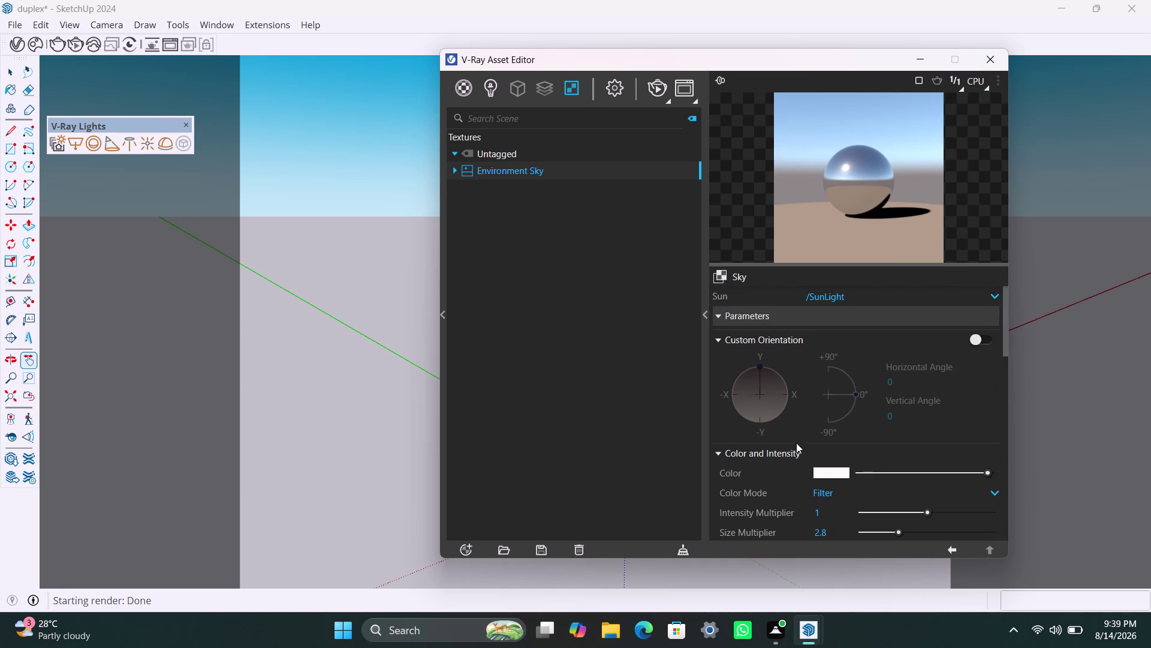
click(841, 470)
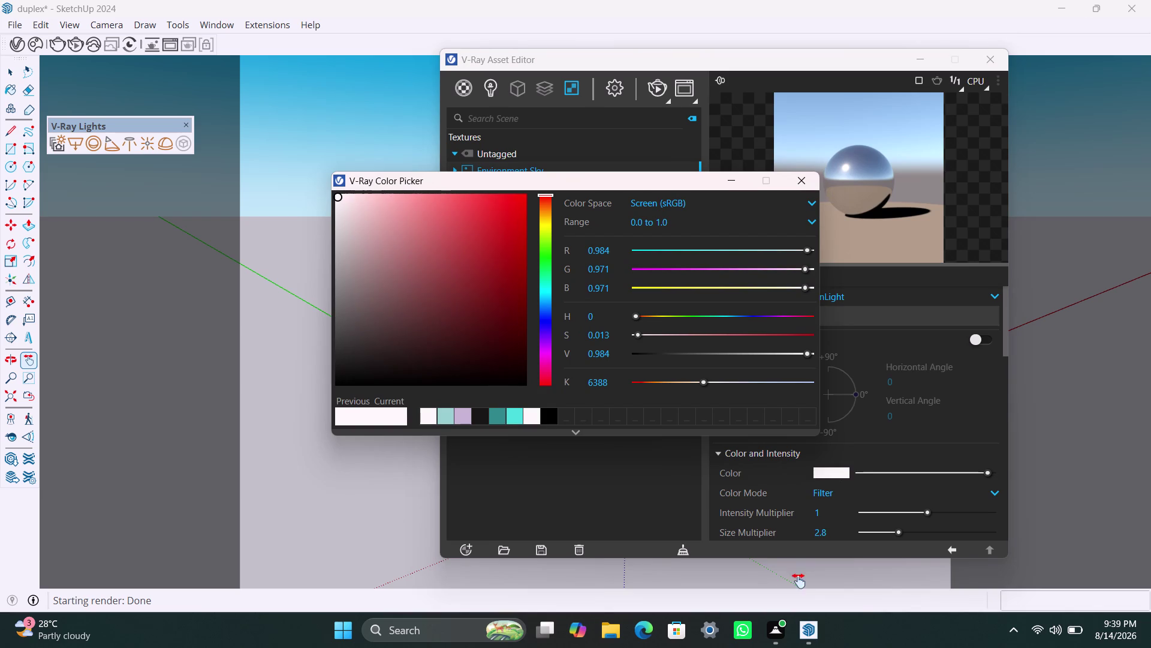
Close the sky colour picker, briefly reopening and closing it again.
click(532, 415)
click(731, 186)
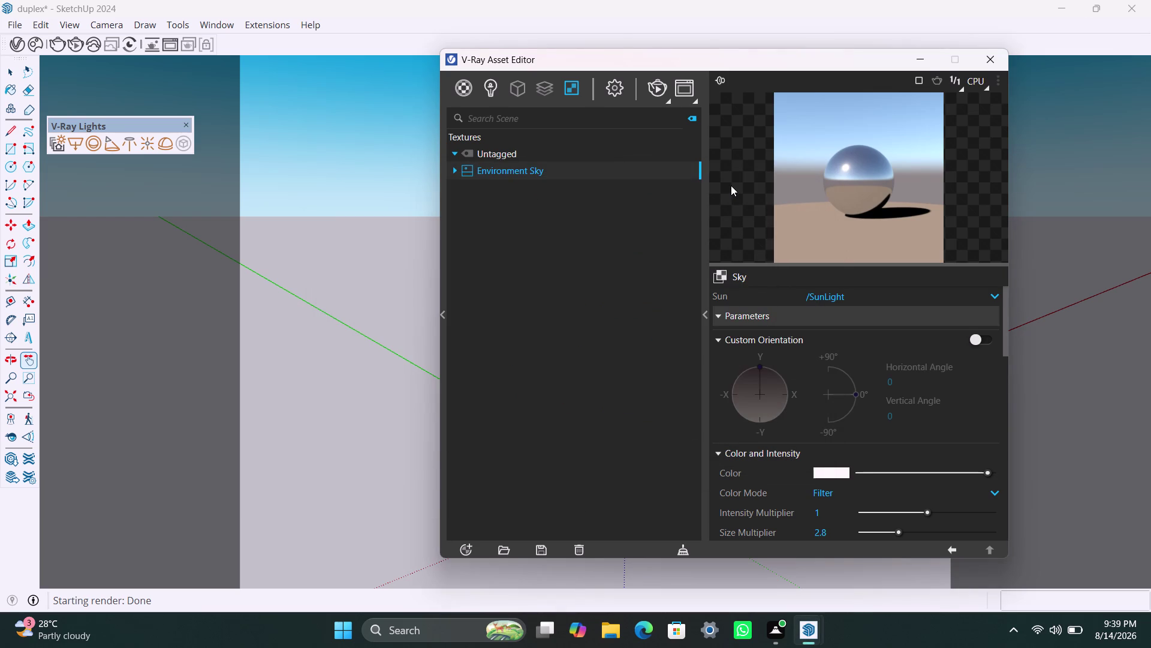
scroll(down, 3)
scroll(up, 3)
scroll(up, 3)
scroll(up, 3)
scroll(down, 3)
click(817, 470)
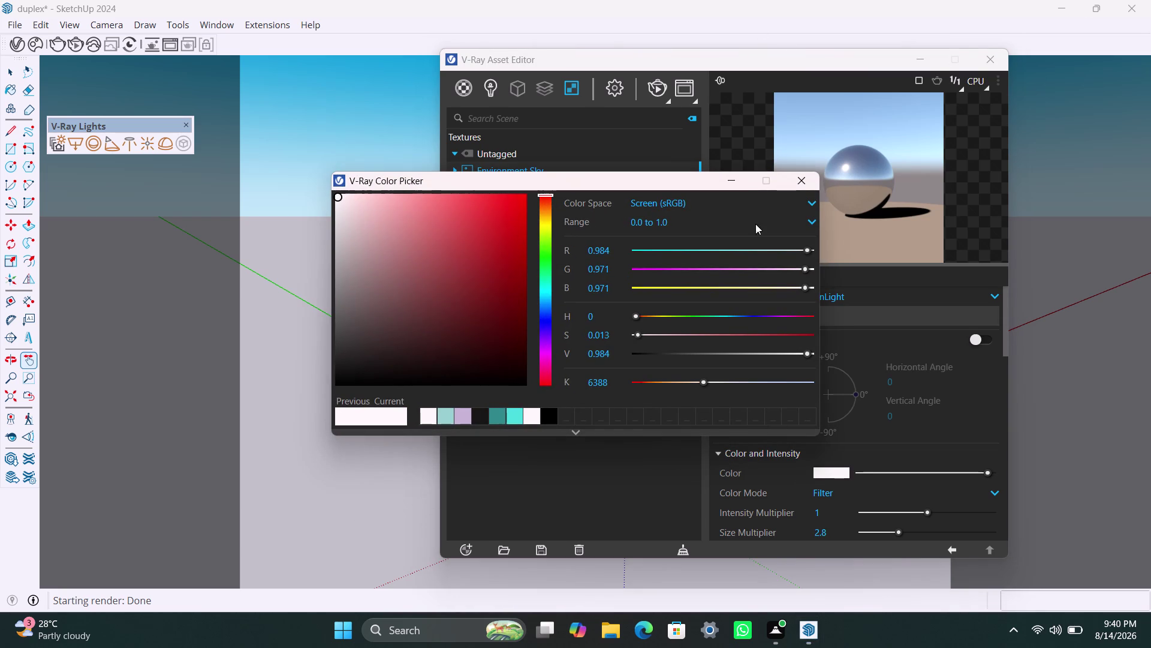
click(735, 184)
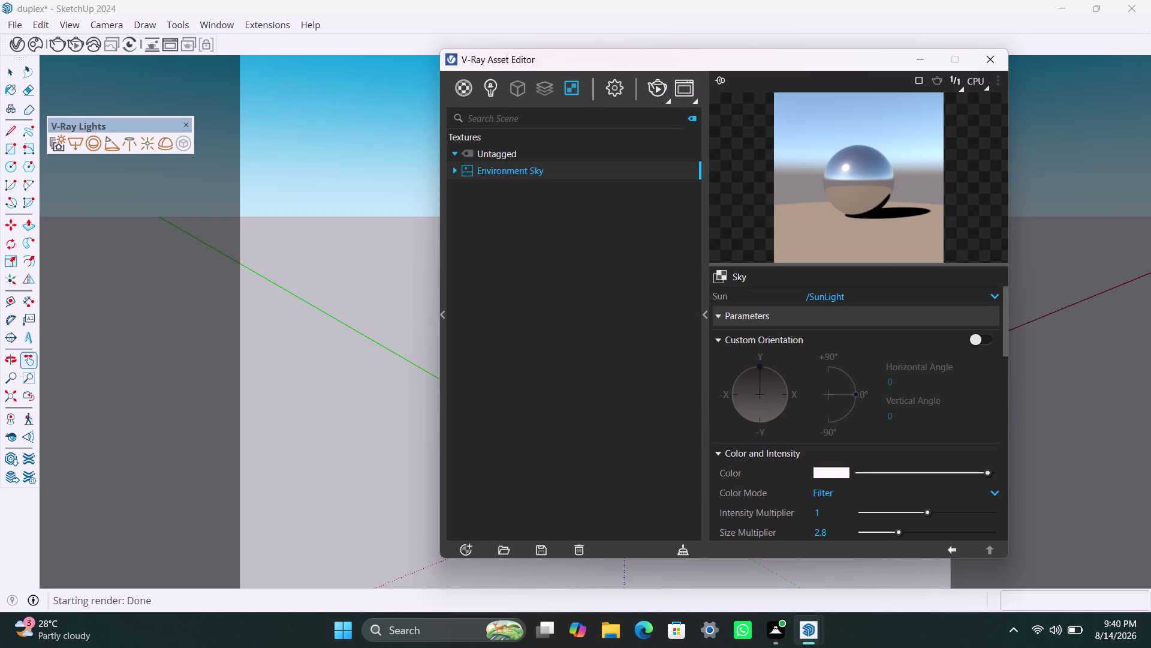
Keep the sky texture type as Sky and turn on Custom Orientation.
click(725, 278)
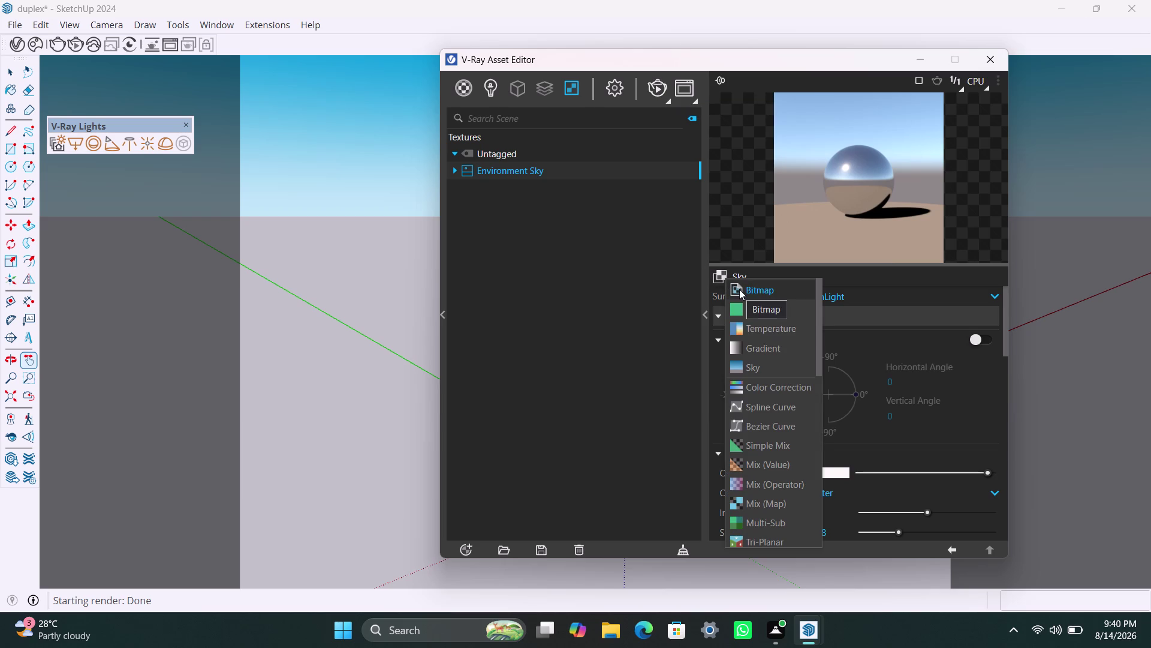
click(674, 307)
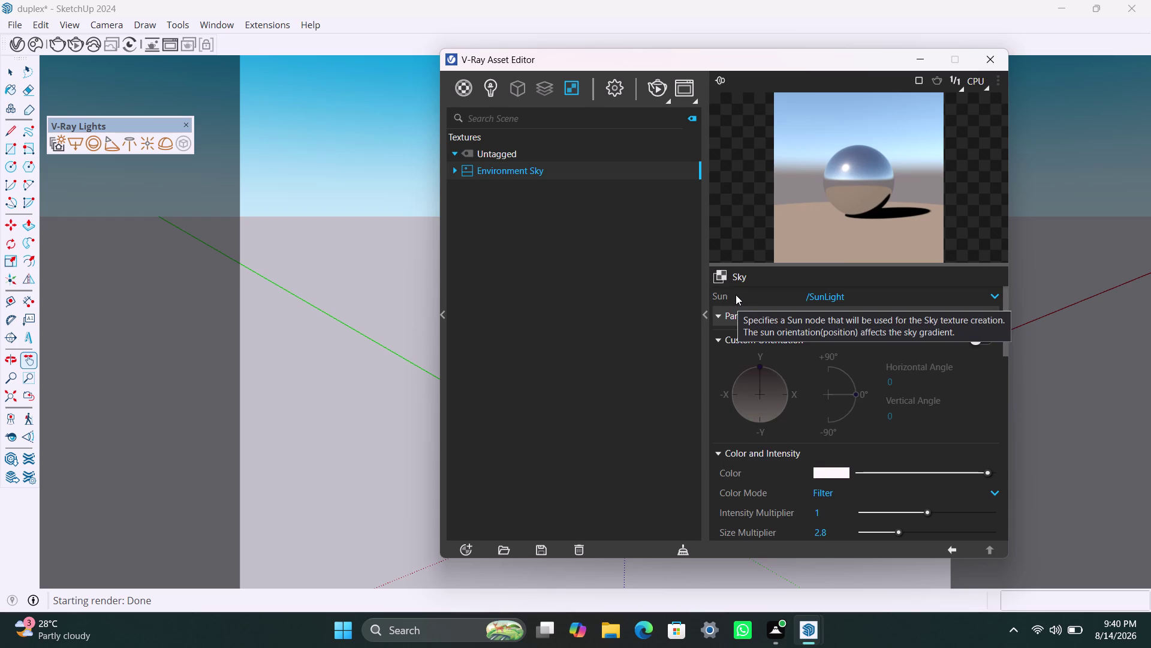
click(989, 294)
click(989, 295)
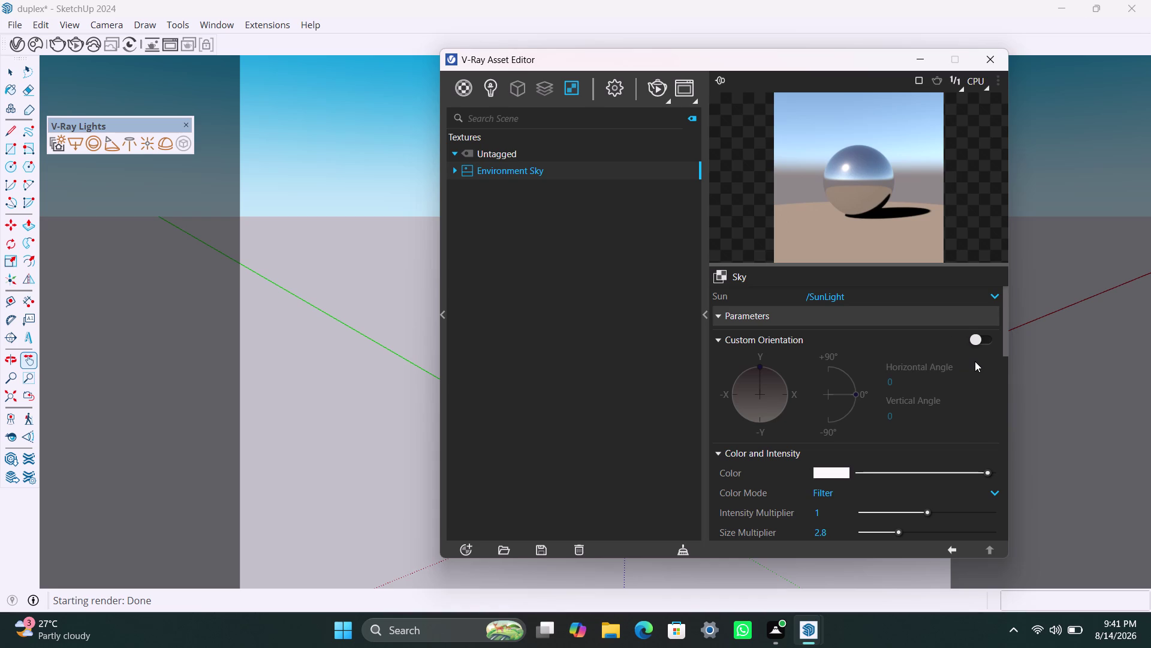
click(981, 340)
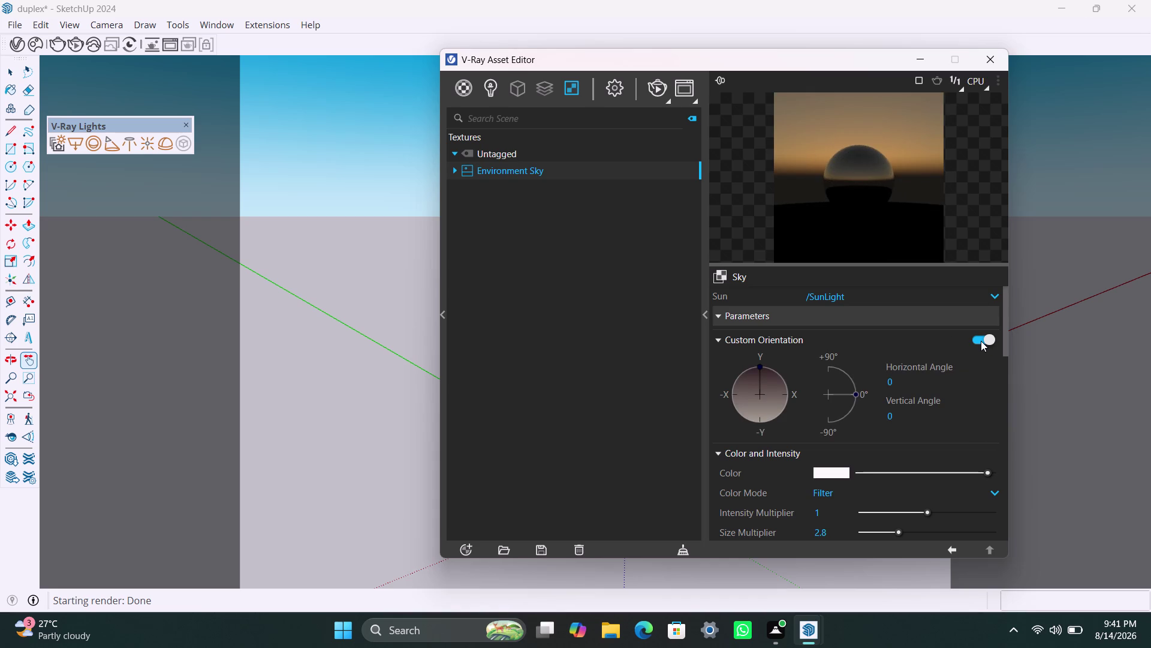
Toggle Custom Orientation off and back on, then close the sun colour picker.
click(984, 341)
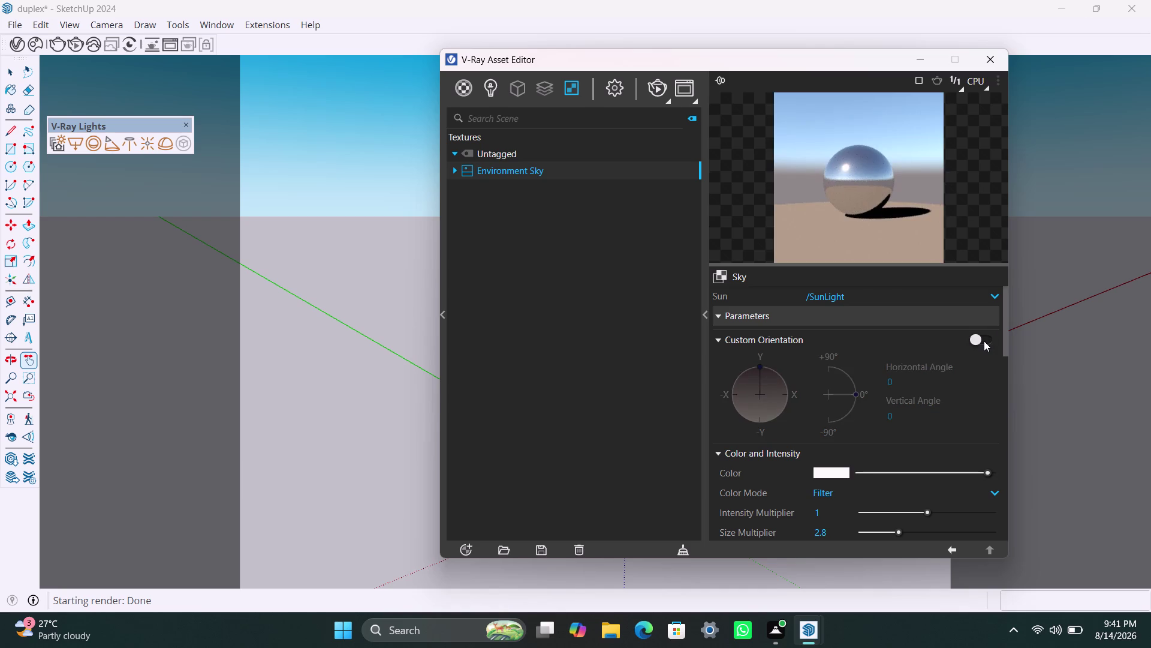
click(979, 338)
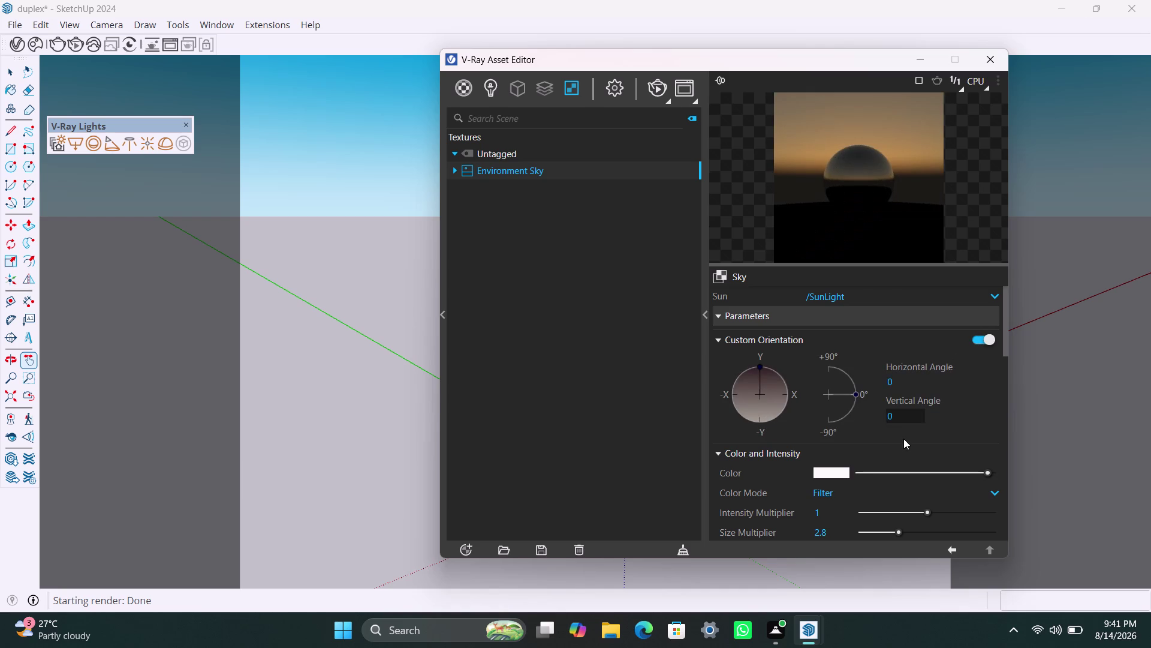
click(834, 469)
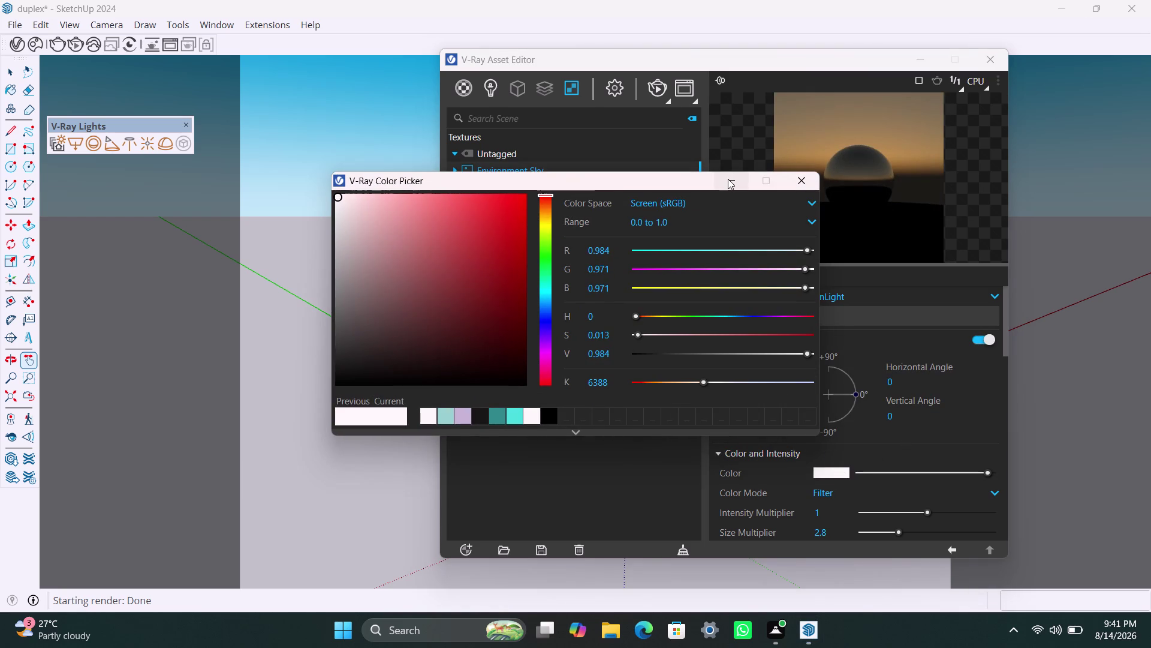
click(728, 179)
scroll(down, 3)
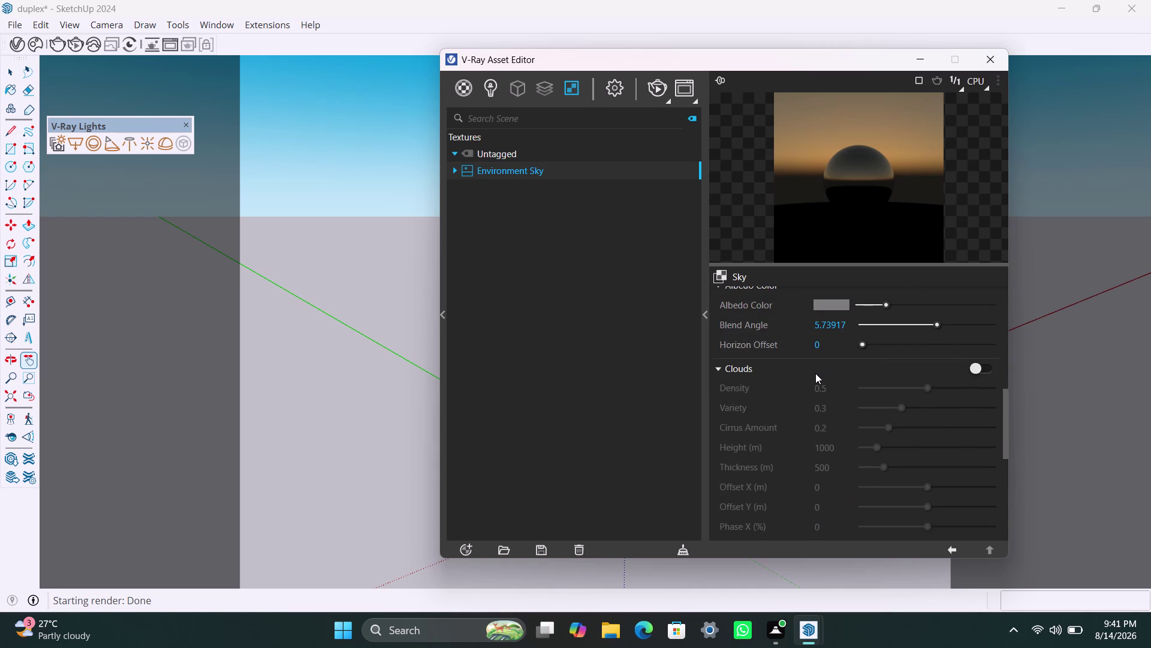
scroll(up, 3)
scroll(down, 3)
scroll(down, 3)
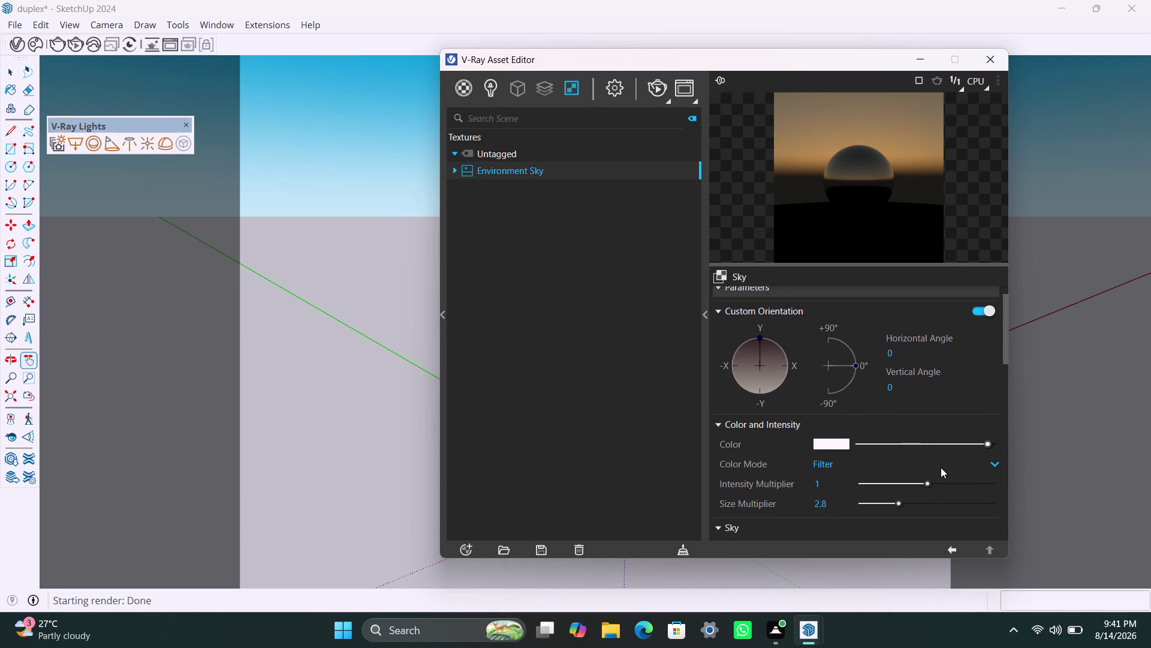
Try sun Color Mode Direct, return it to Filter, and set the sky model to PRG Clear Sky.
click(993, 467)
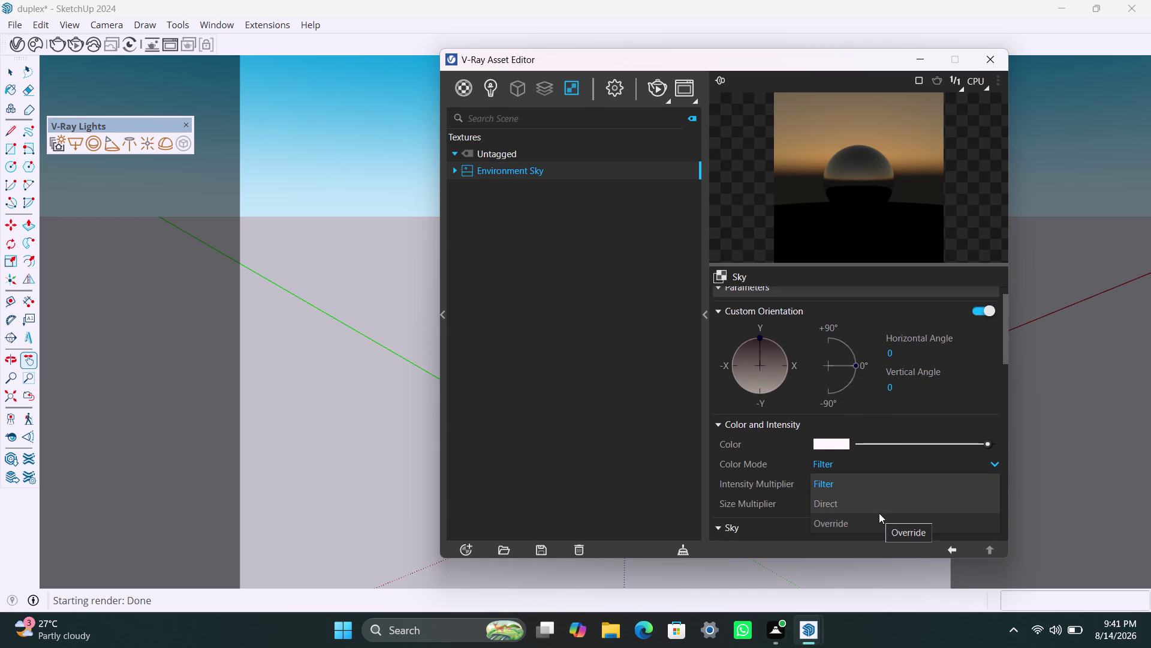
click(874, 505)
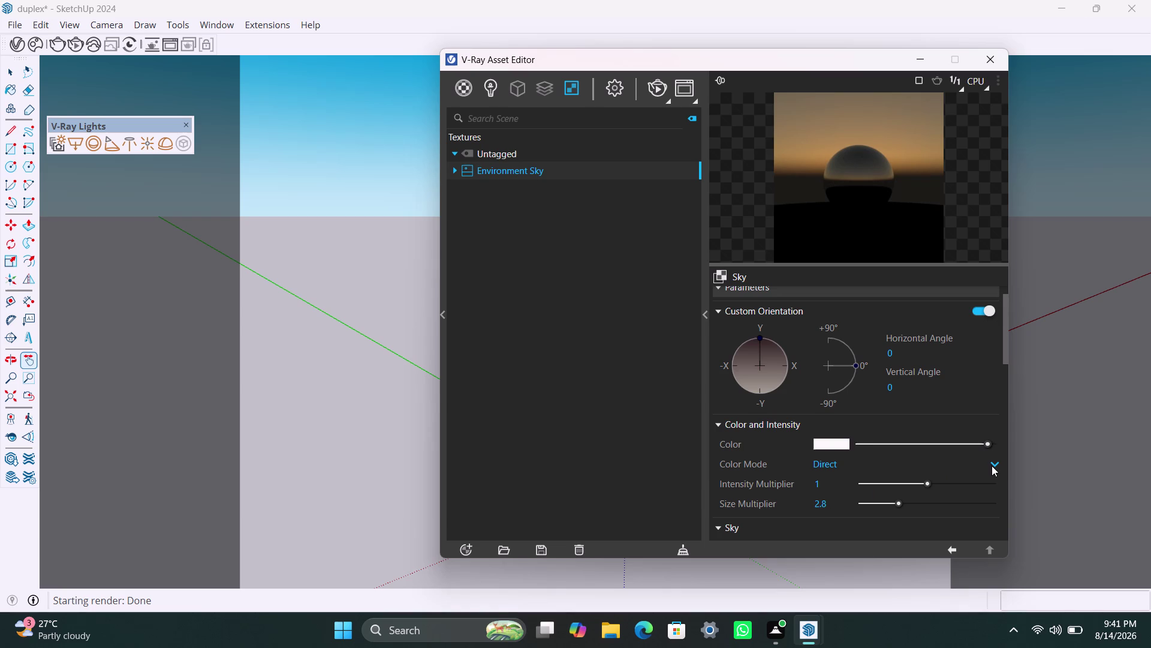
click(992, 466)
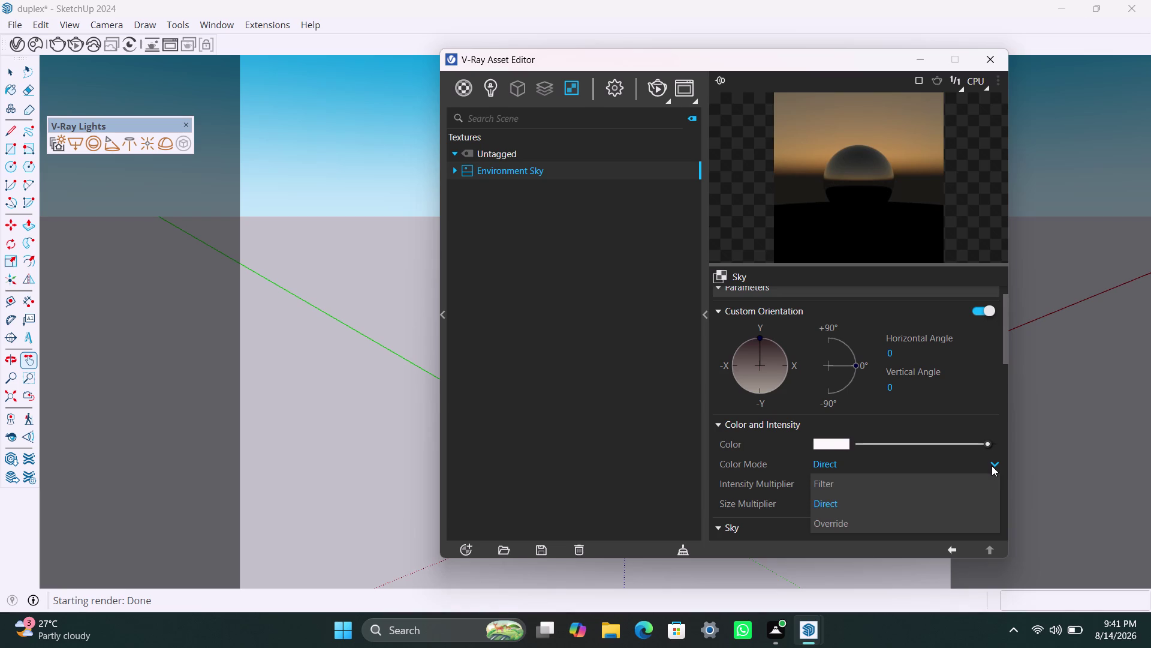
click(883, 486)
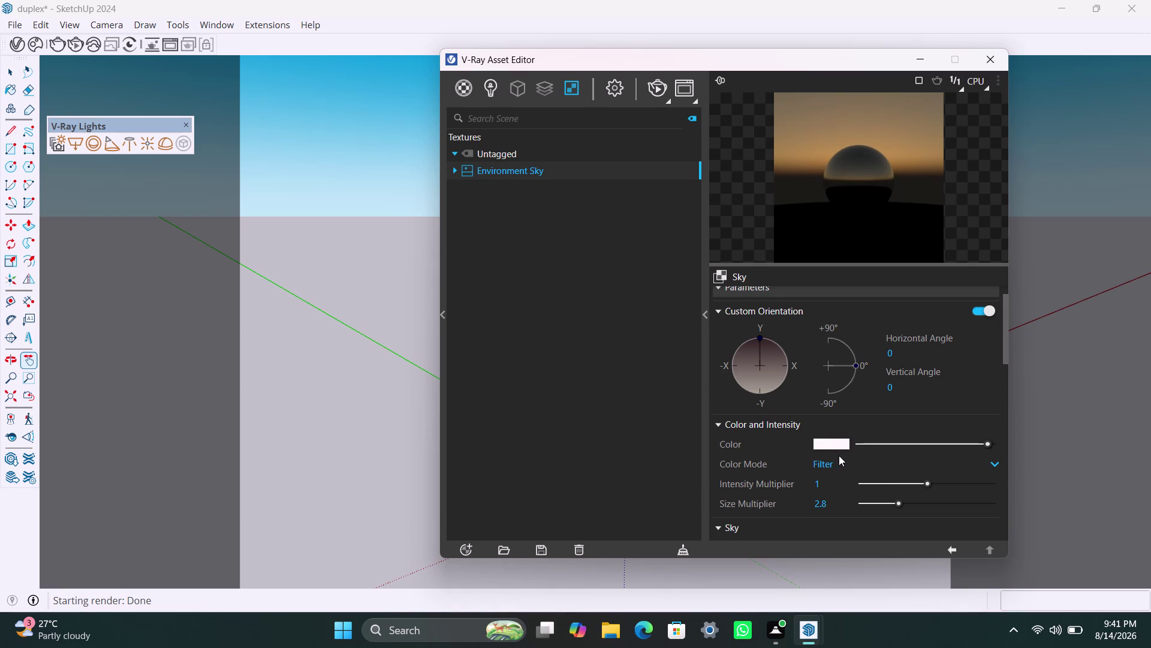
scroll(down, 3)
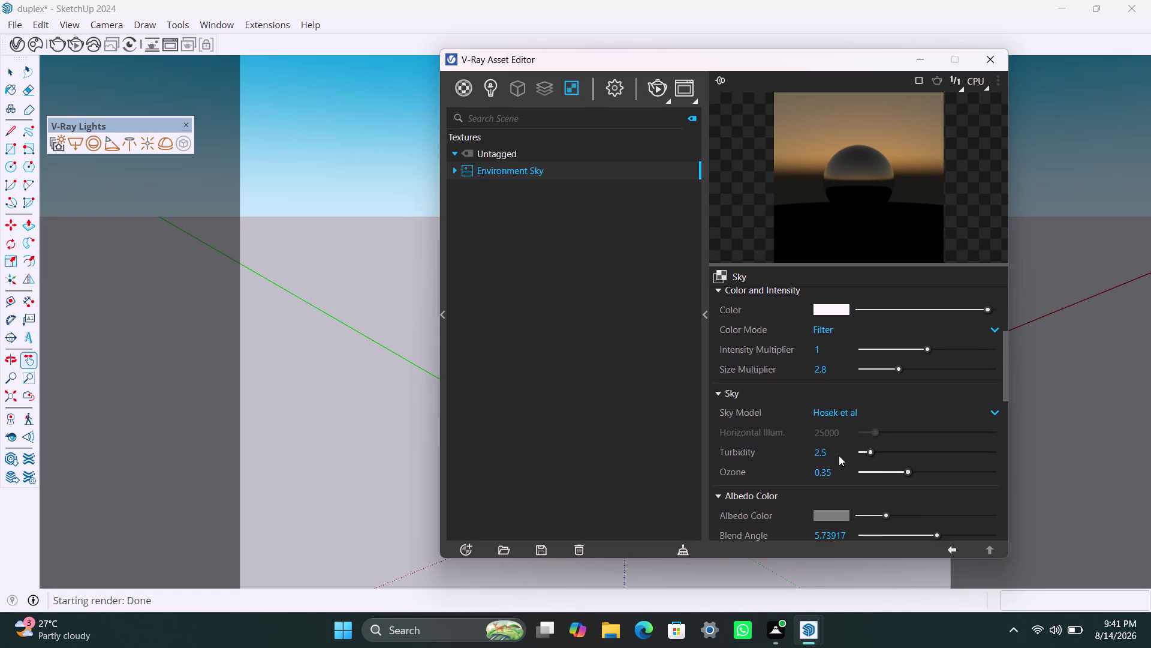
click(991, 413)
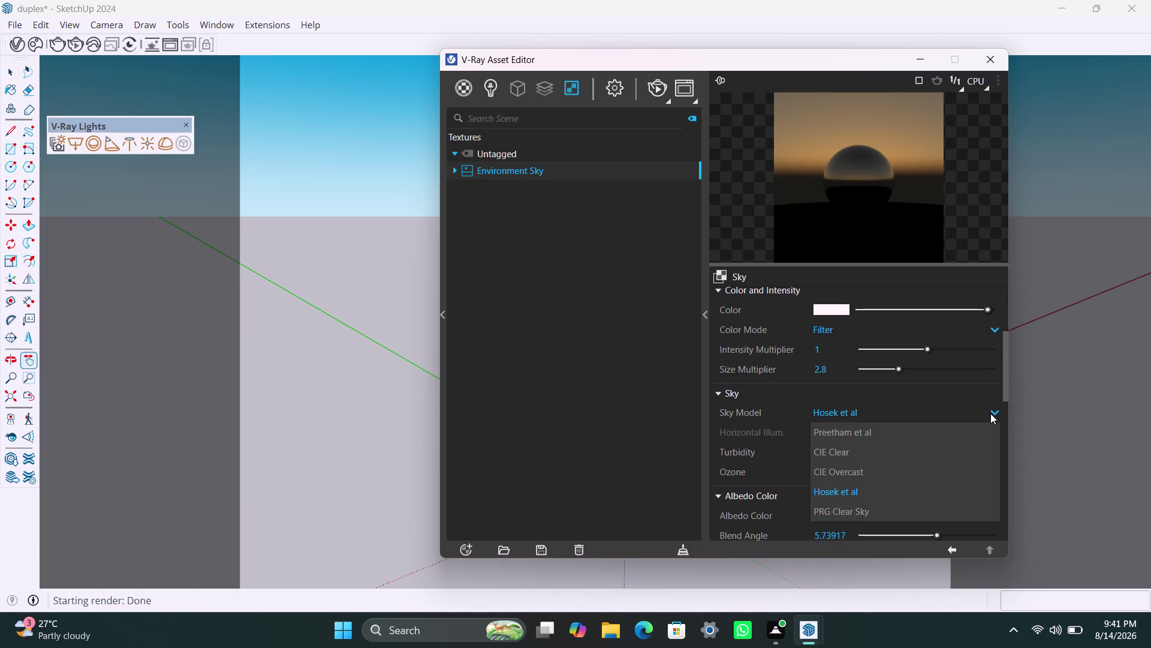
click(895, 515)
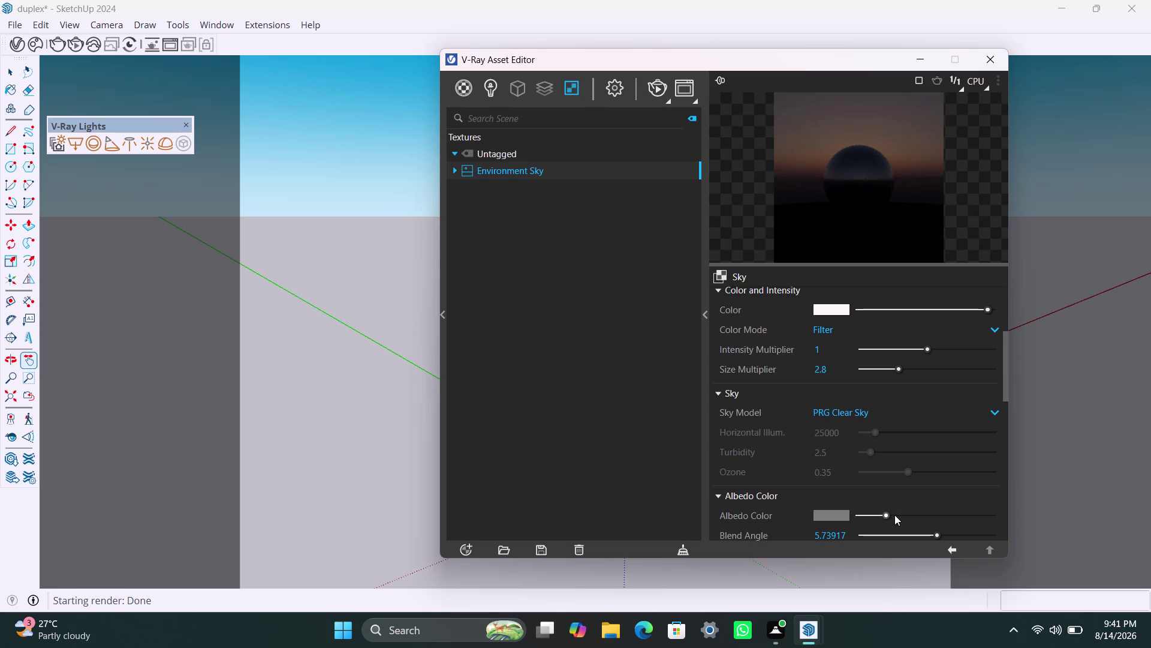
Turn off custom sun orientation and return to the V-Ray render settings.
scroll(up, 3)
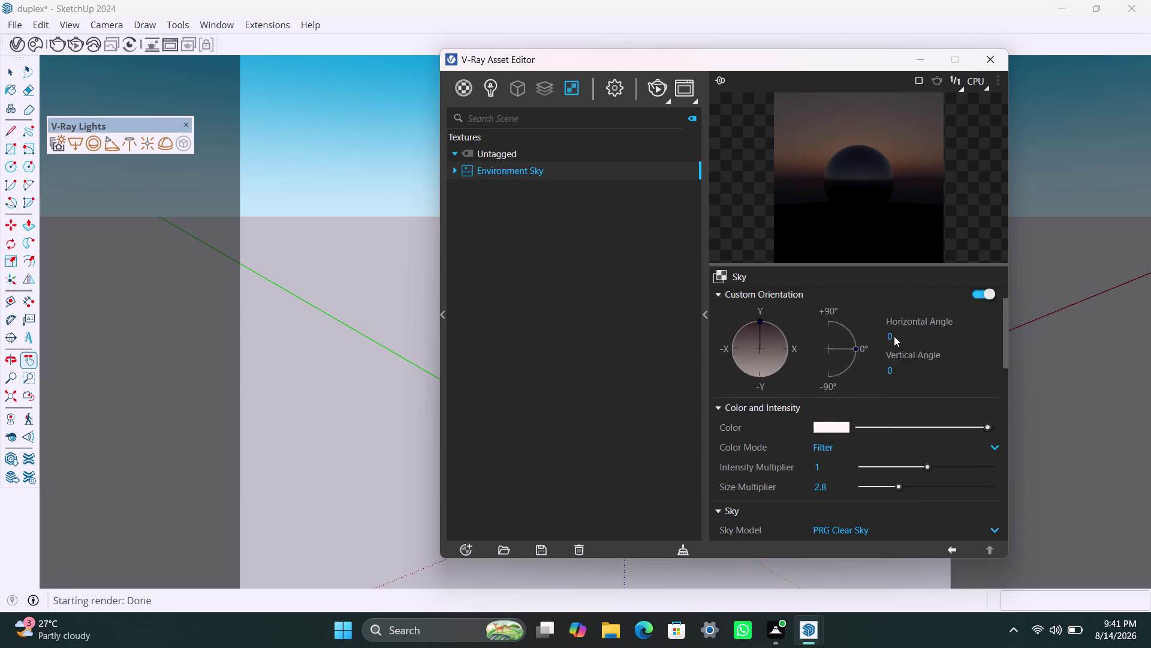
scroll(up, 3)
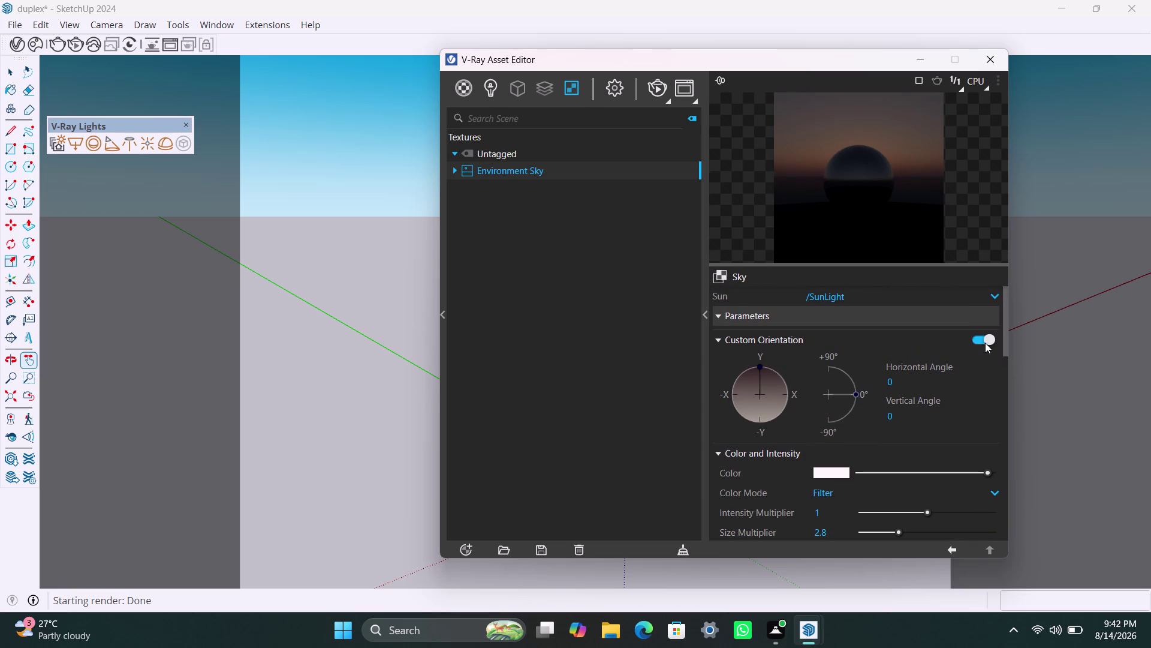
click(985, 342)
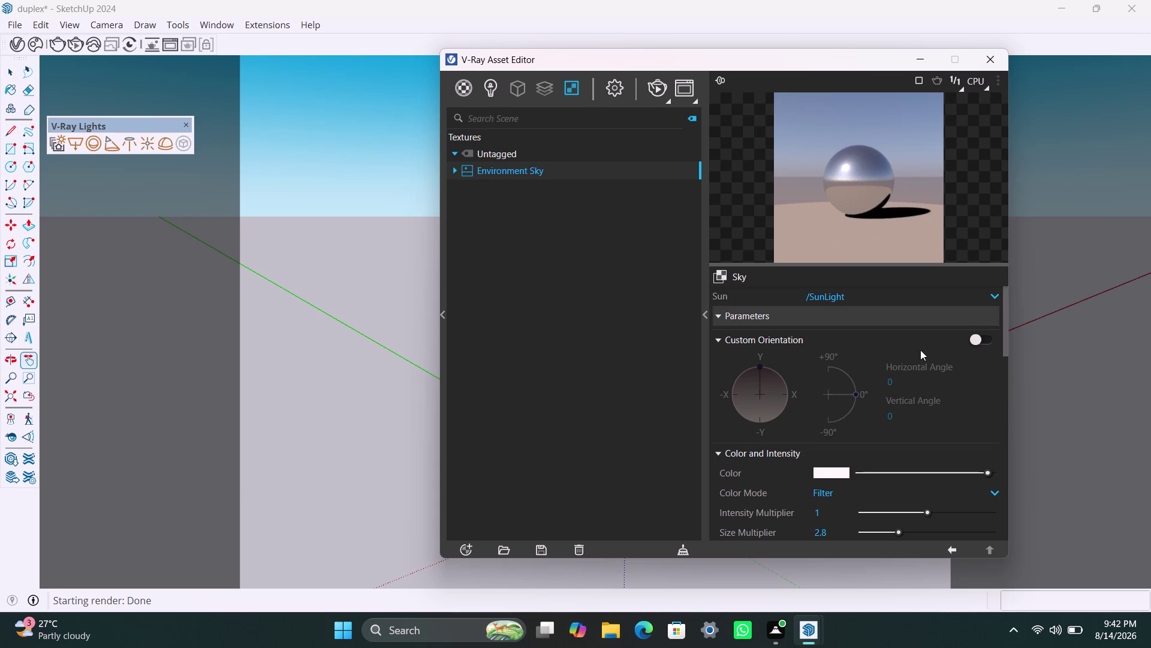
click(874, 295)
click(867, 311)
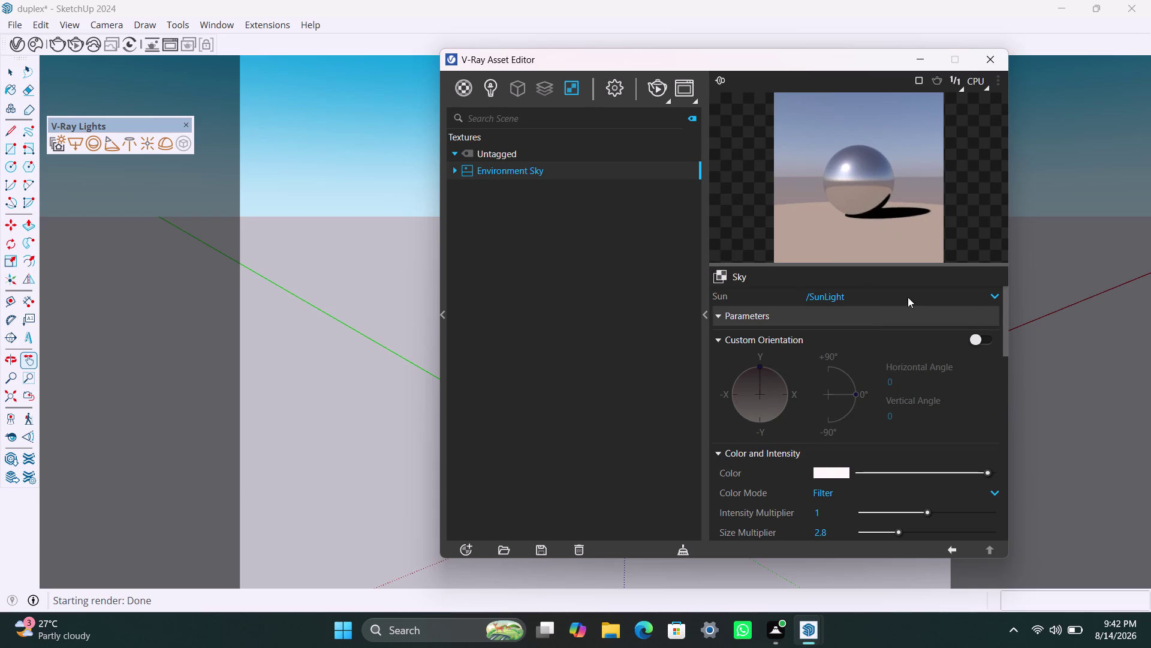
click(988, 297)
click(887, 328)
Show the V-Ray render settings and expand the Material Override section.
click(624, 86)
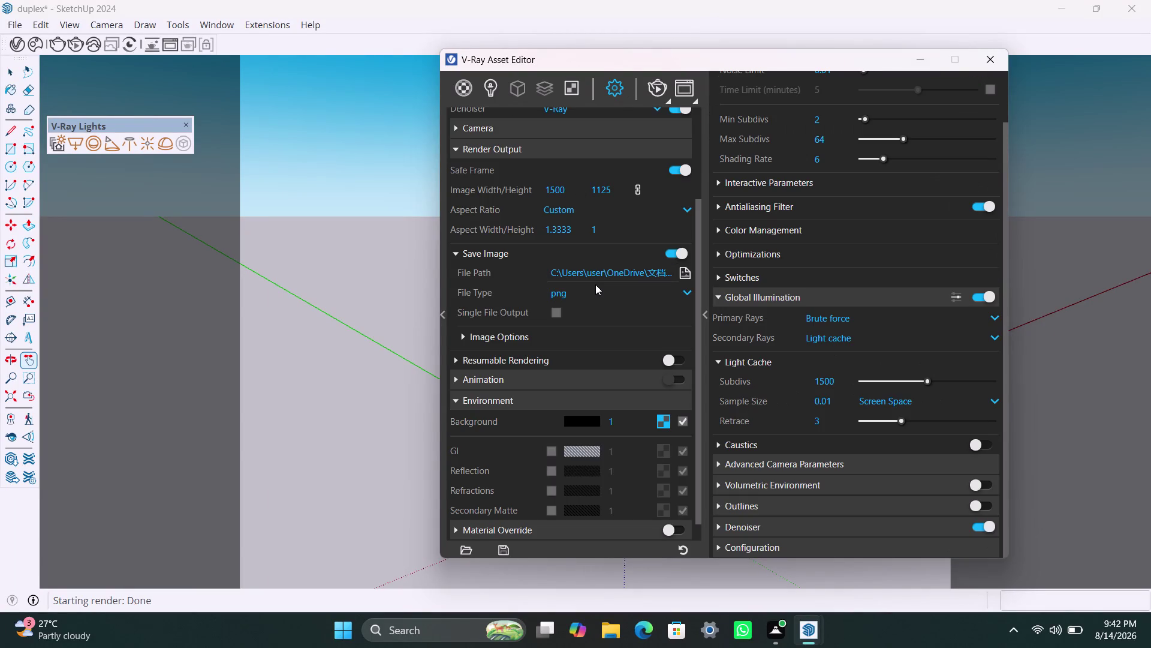
scroll(down, 3)
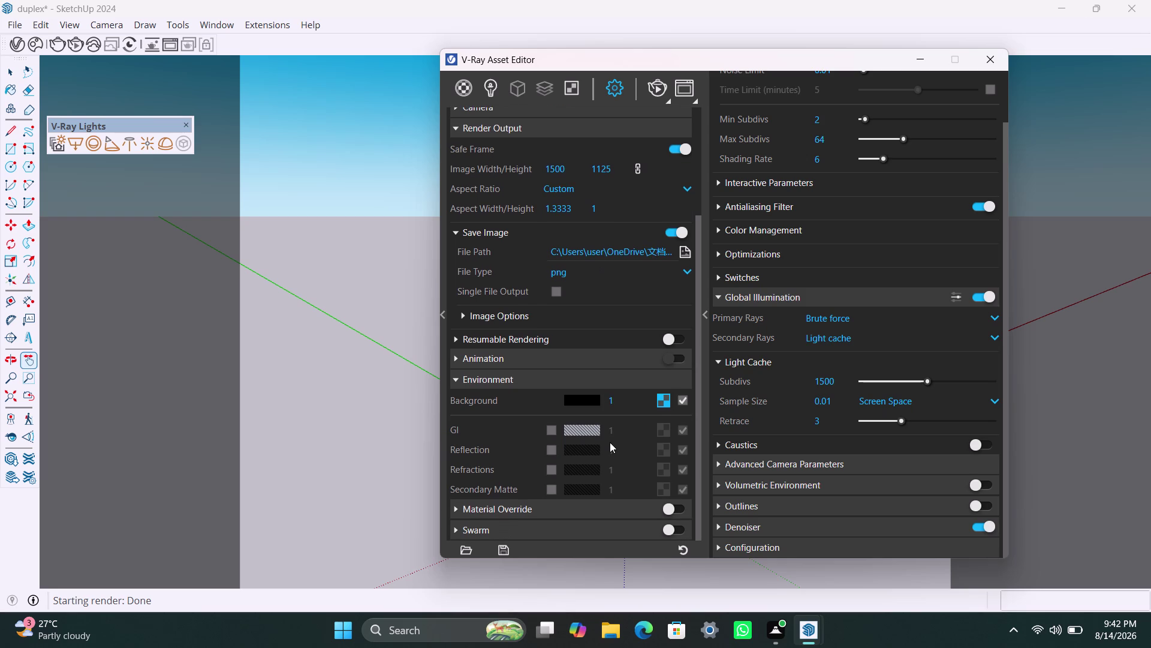
scroll(down, 3)
scroll(down, 3)
click(671, 505)
click(670, 504)
click(620, 510)
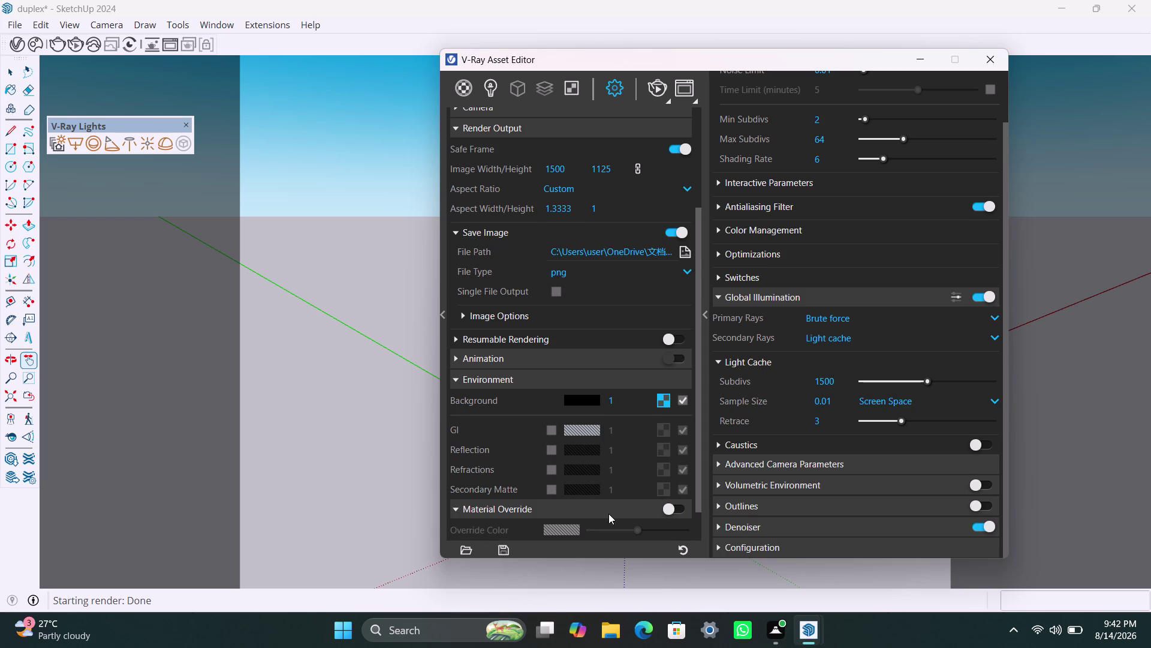
Review the Environment and Material Override settings, then start rendering the duplex house.
scroll(down, 3)
scroll(up, 3)
scroll(down, 3)
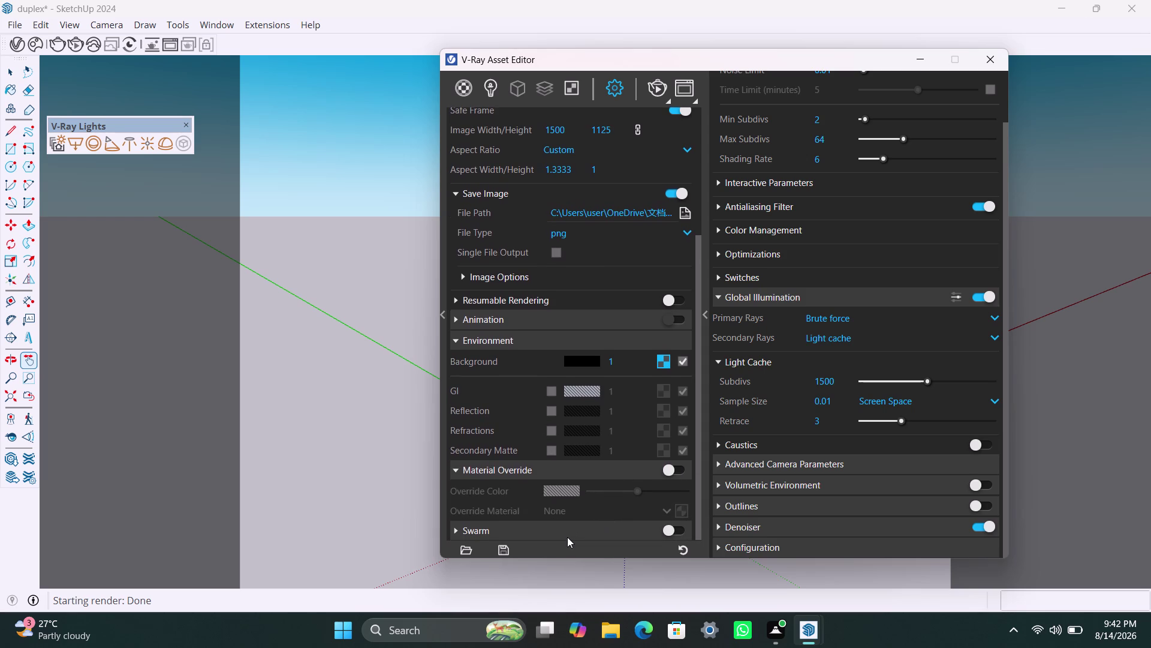
scroll(down, 3)
scroll(up, 3)
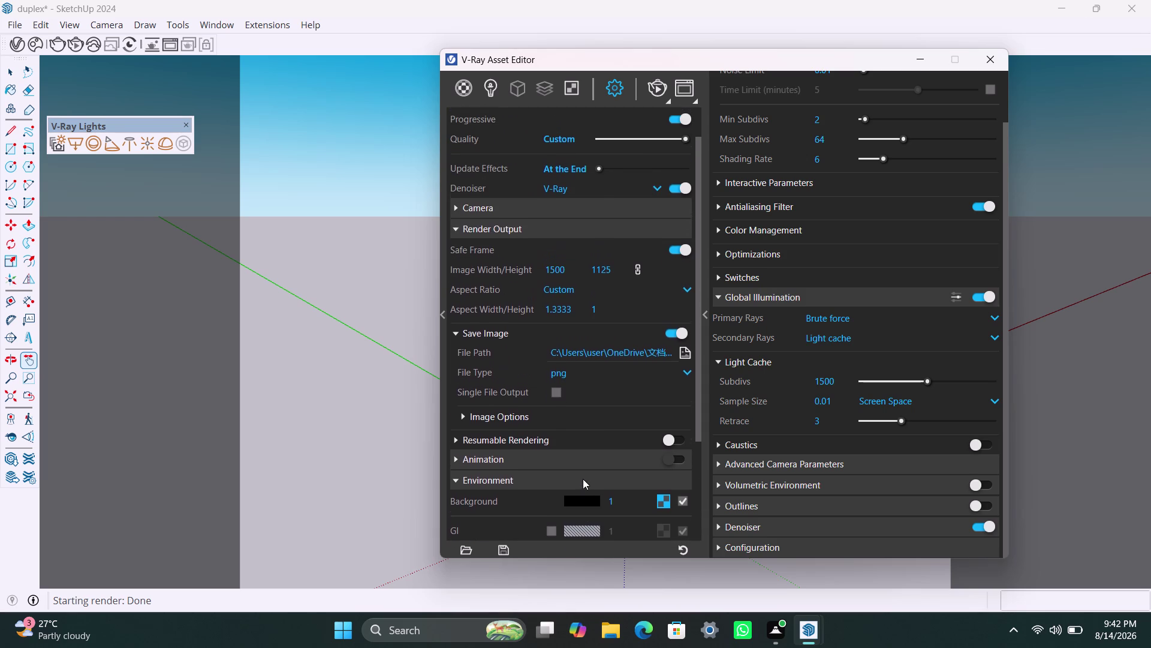
scroll(down, 3)
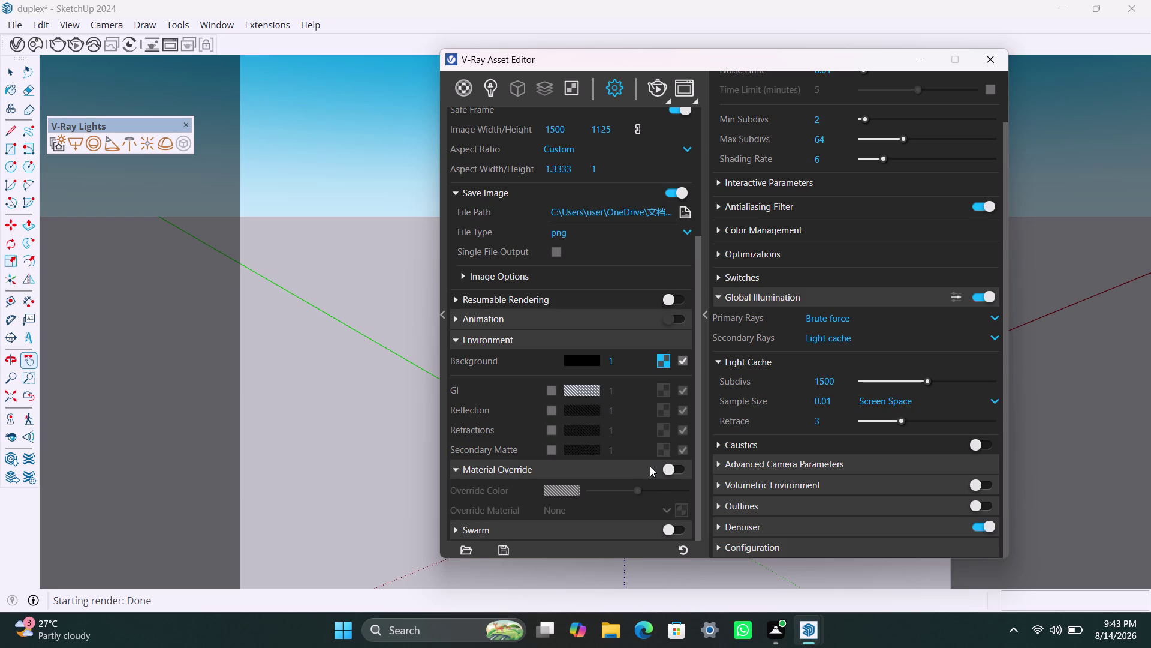
scroll(up, 3)
scroll(up, 3)
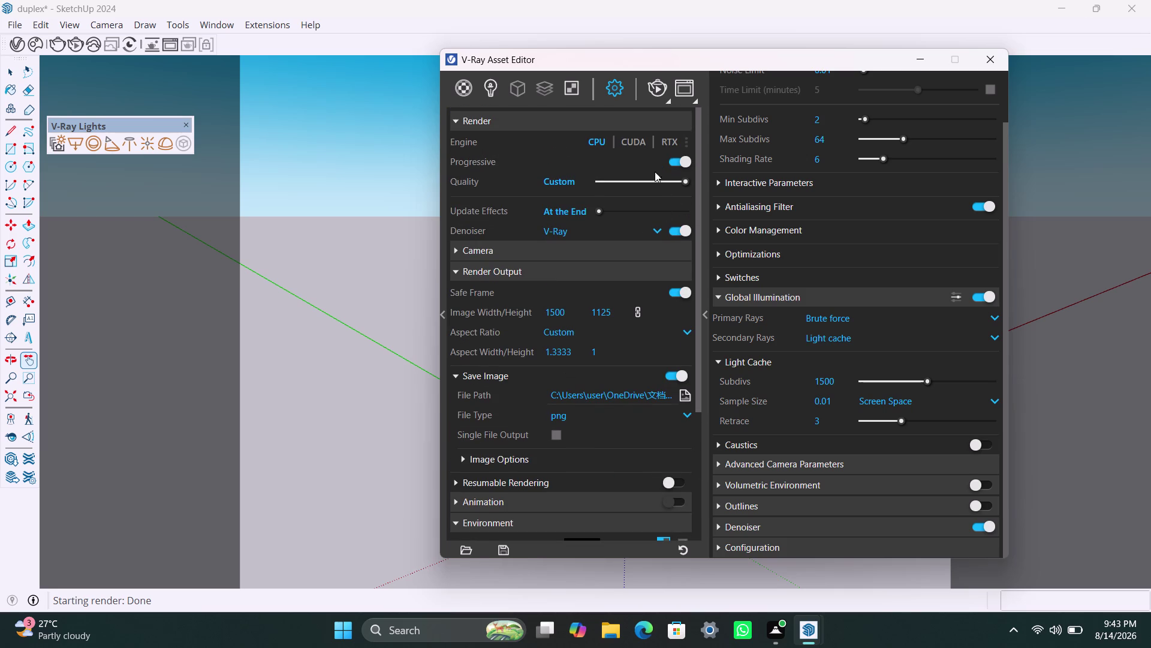
click(654, 88)
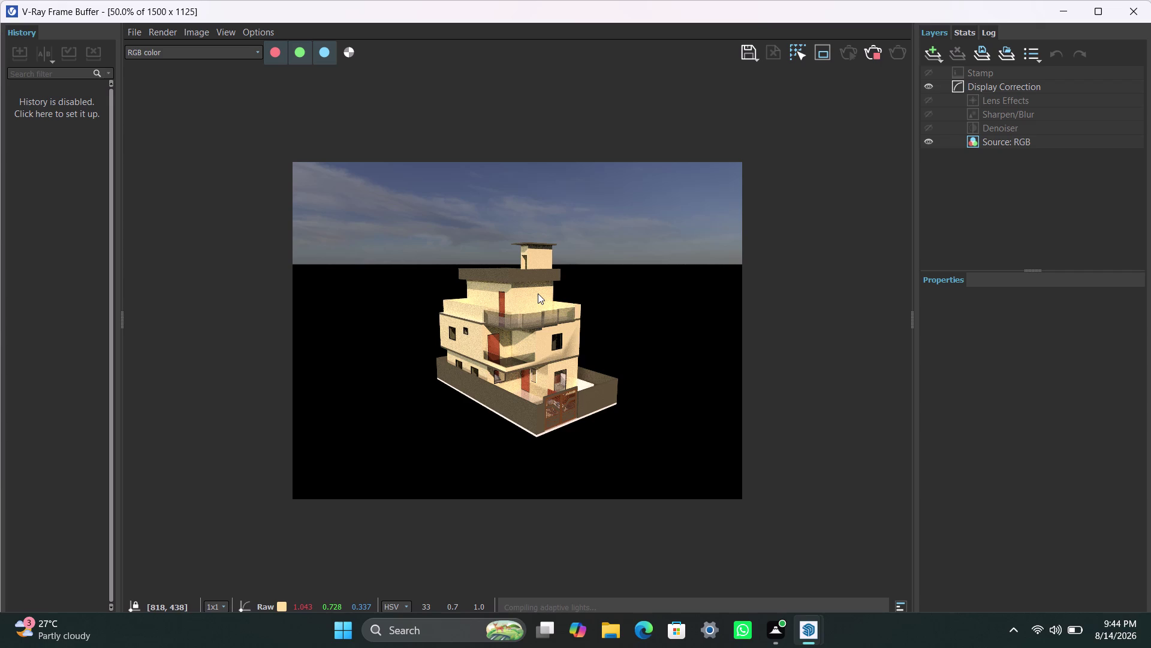
Scroll the V-Ray panel while the 1500×1125 cloudy-sky duplex render builds up.
scroll(up, 3)
scroll(up, 3)
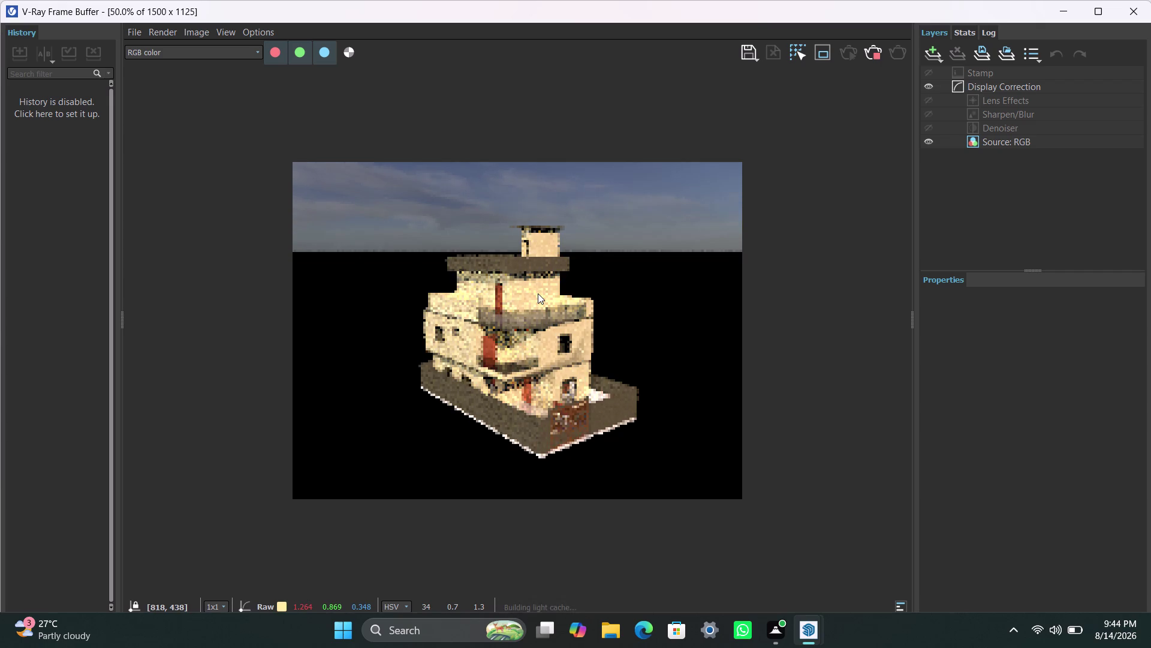
scroll(up, 3)
scroll(up, 3)
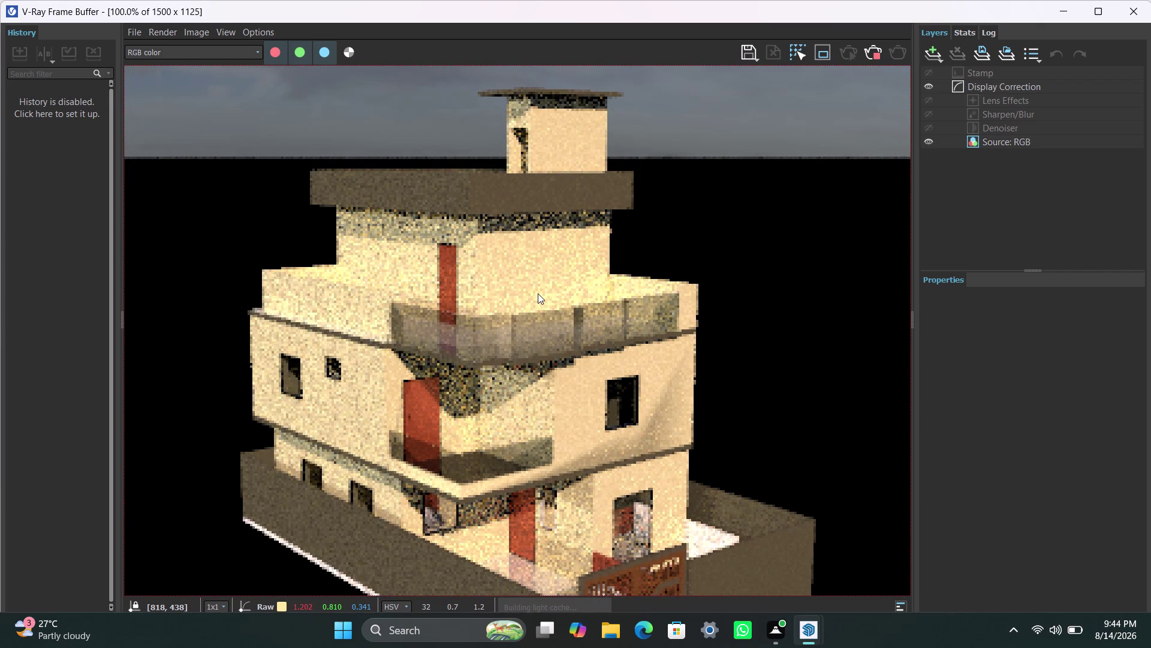
scroll(down, 3)
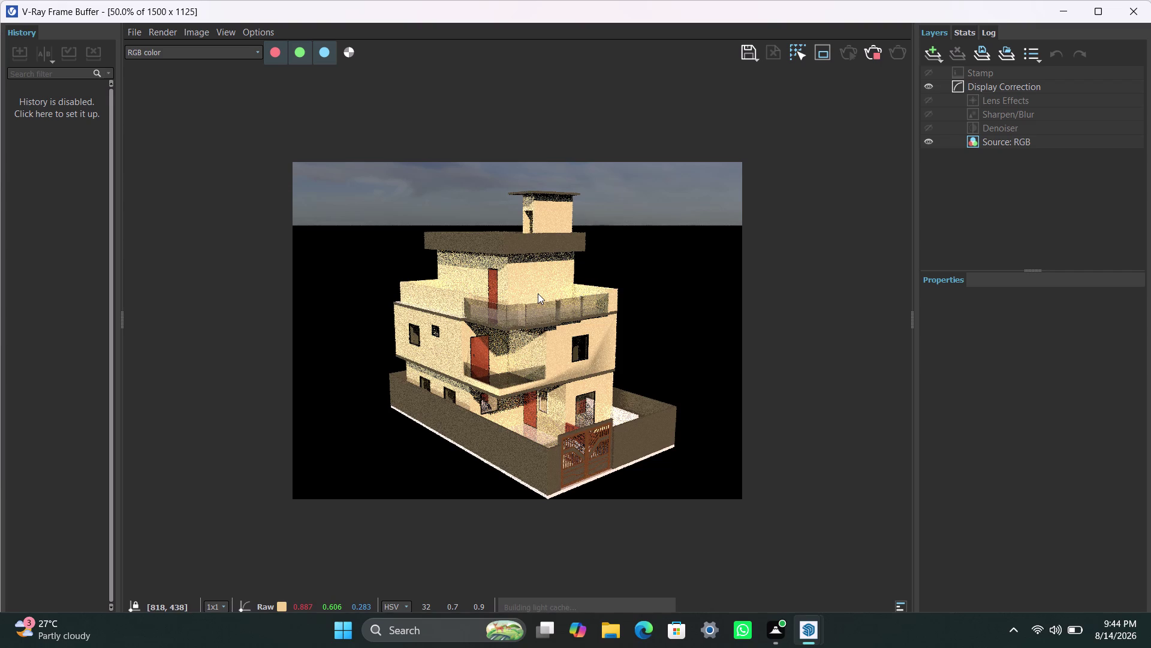
scroll(up, 3)
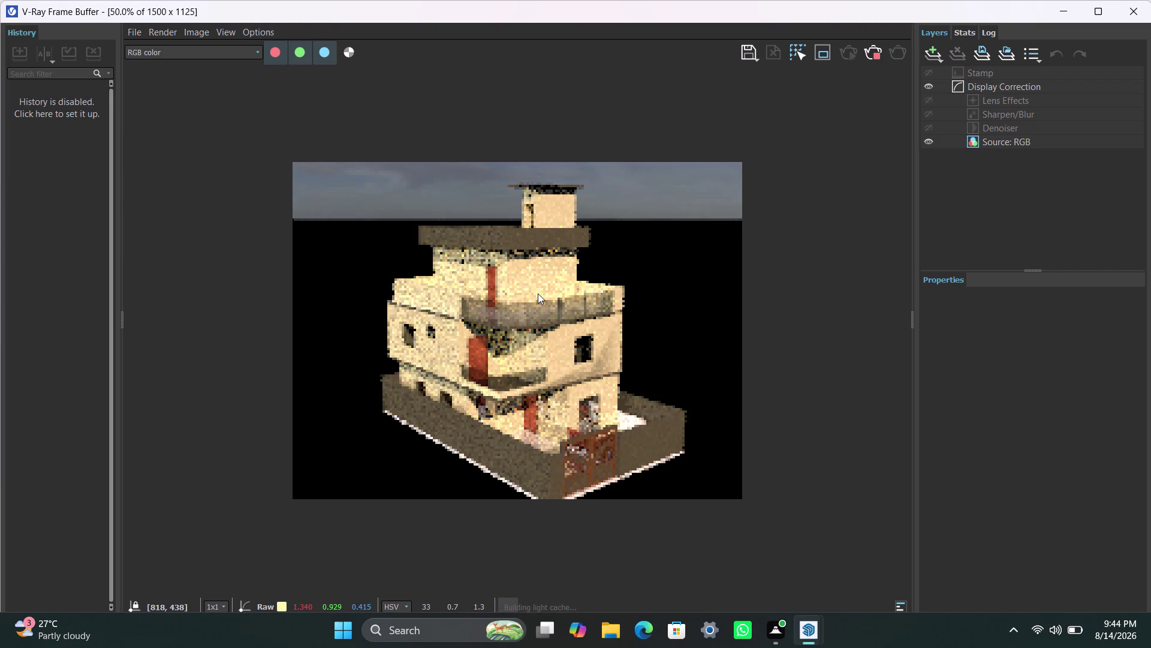